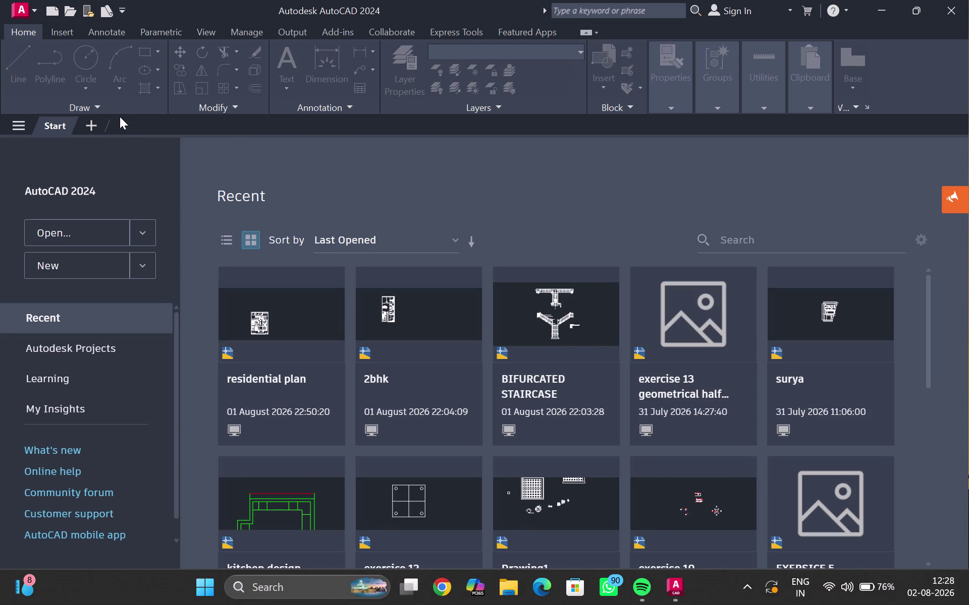
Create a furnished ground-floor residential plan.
Start a new blank drawing and bring the origin into view.
double_click(99, 125)
scroll(down, 3)
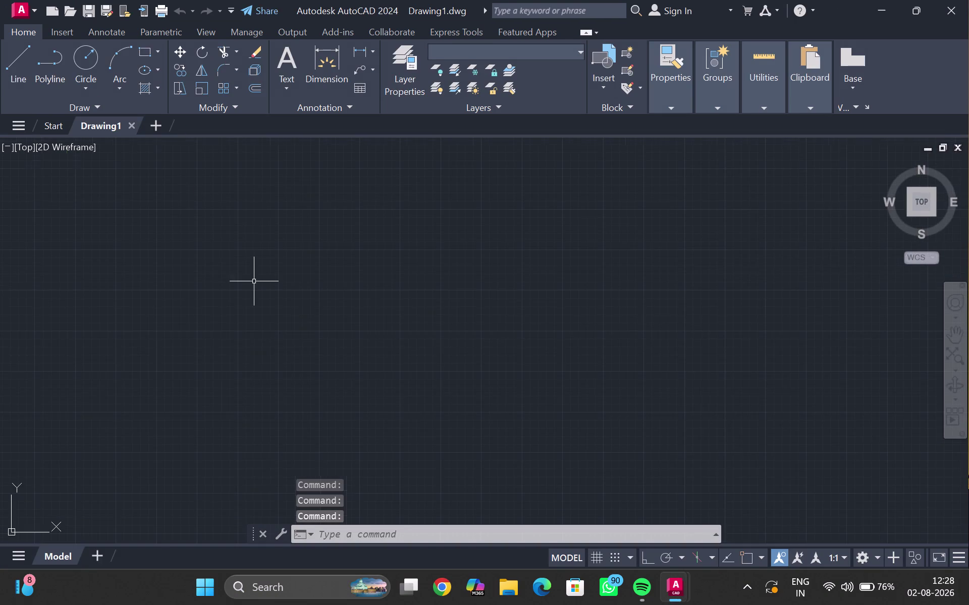
scroll(down, 3)
middle_drag(254, 283, 233, 330)
scroll(up, 3)
middle_click(250, 319)
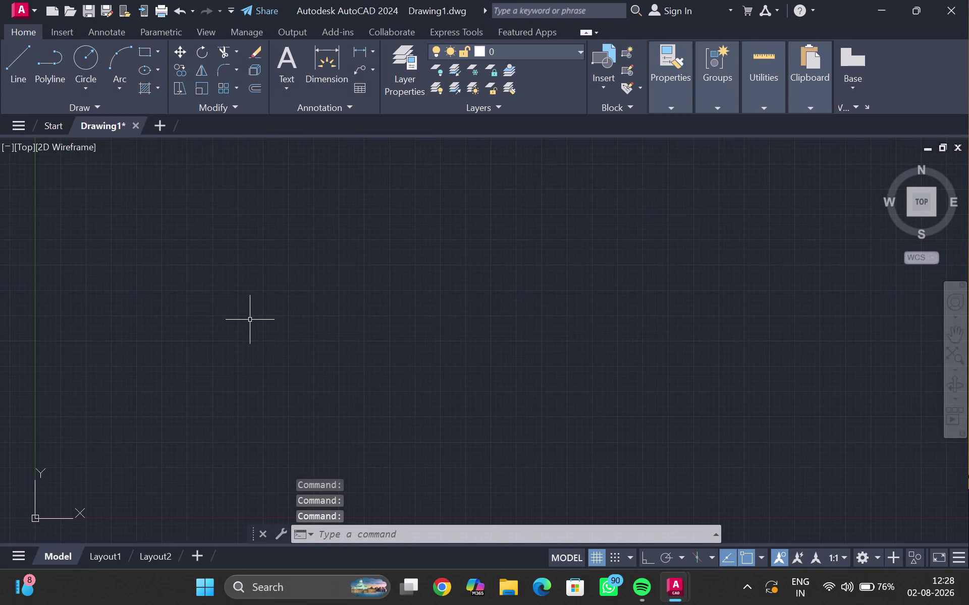
scroll(down, 3)
Set drawing units to Engineering, 0'-0.00" precision, with inches as insertion scale.
key(u)
key(n)
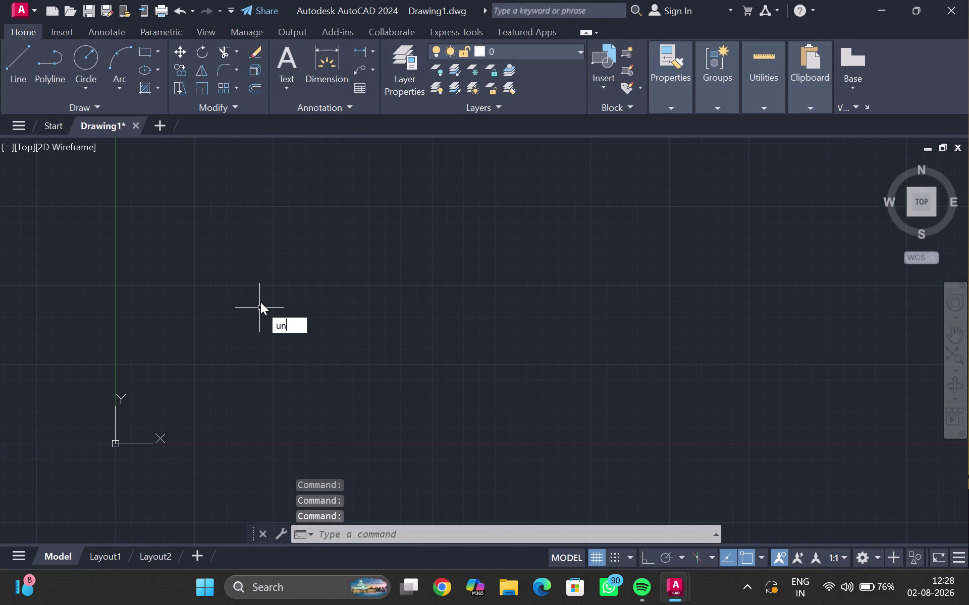
key(Return)
click(437, 180)
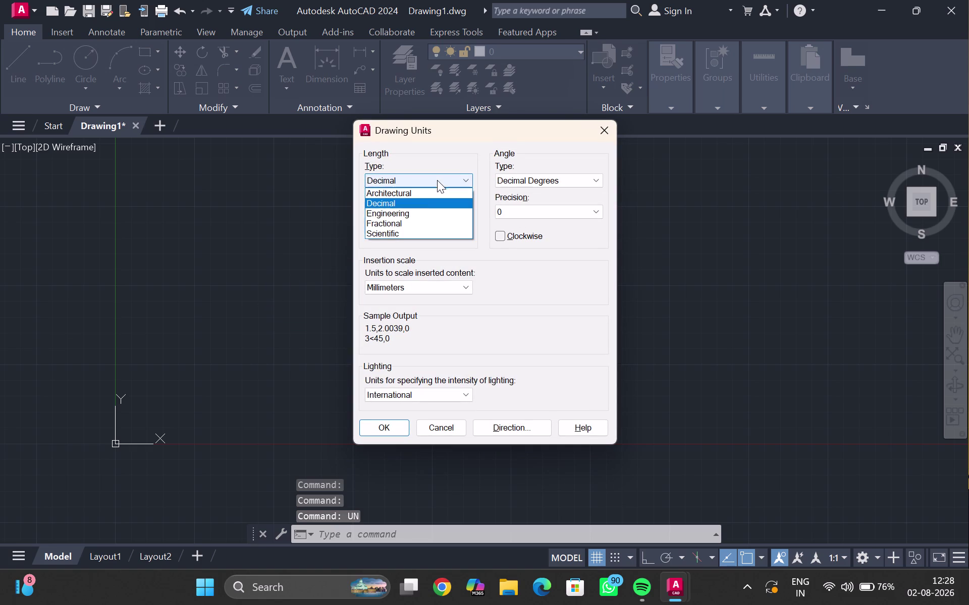
click(416, 214)
click(417, 213)
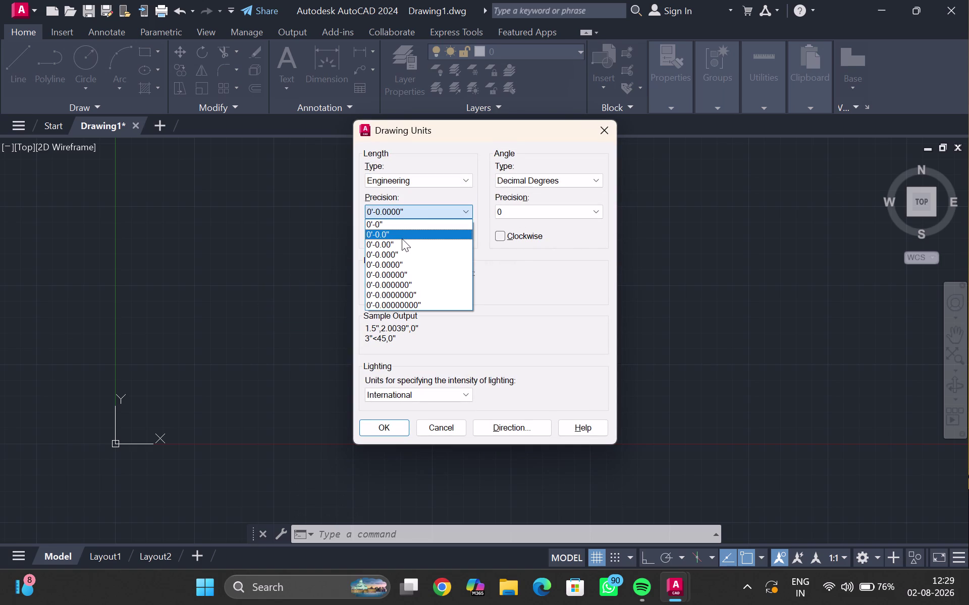
click(402, 240)
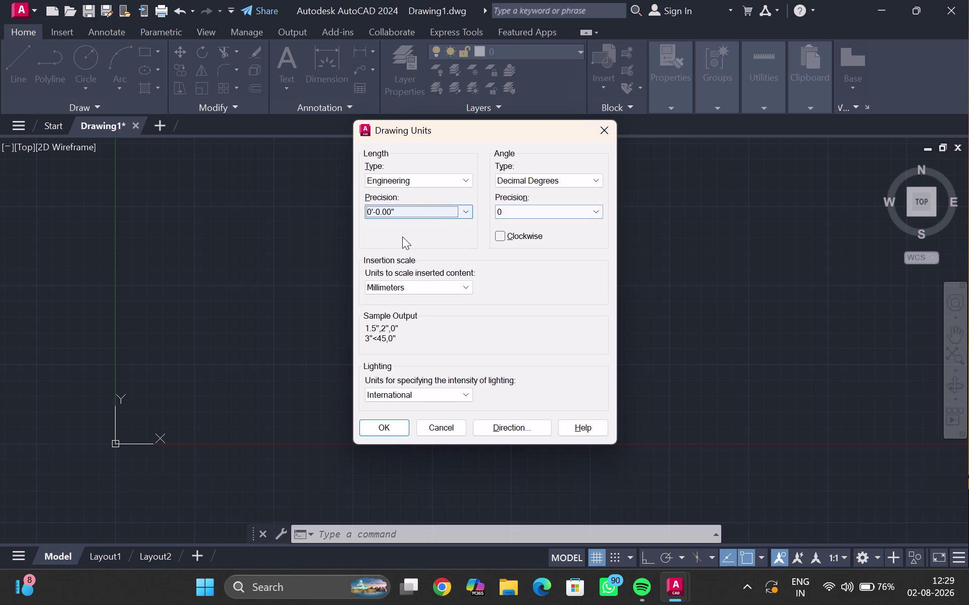
click(382, 292)
click(385, 310)
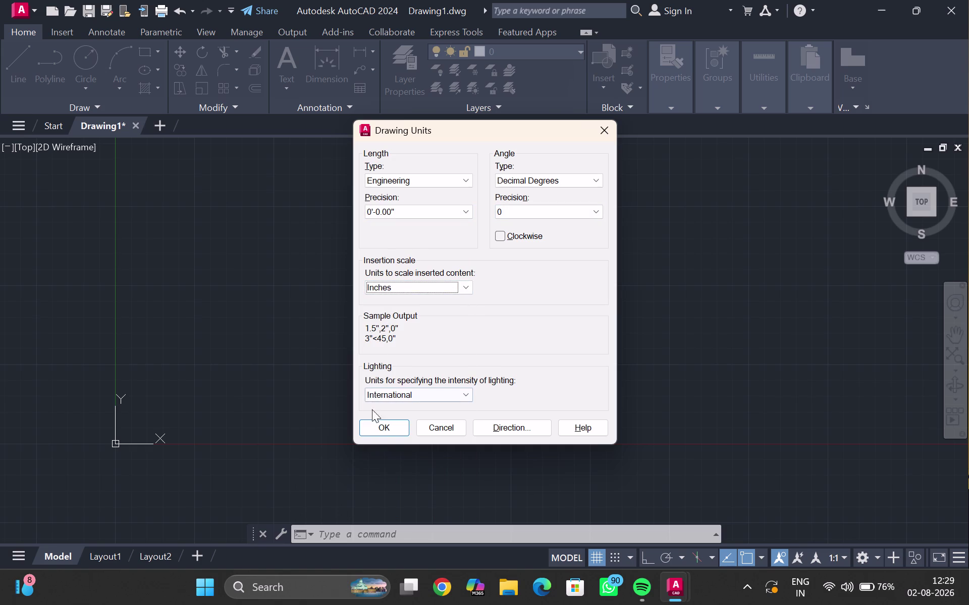
click(381, 429)
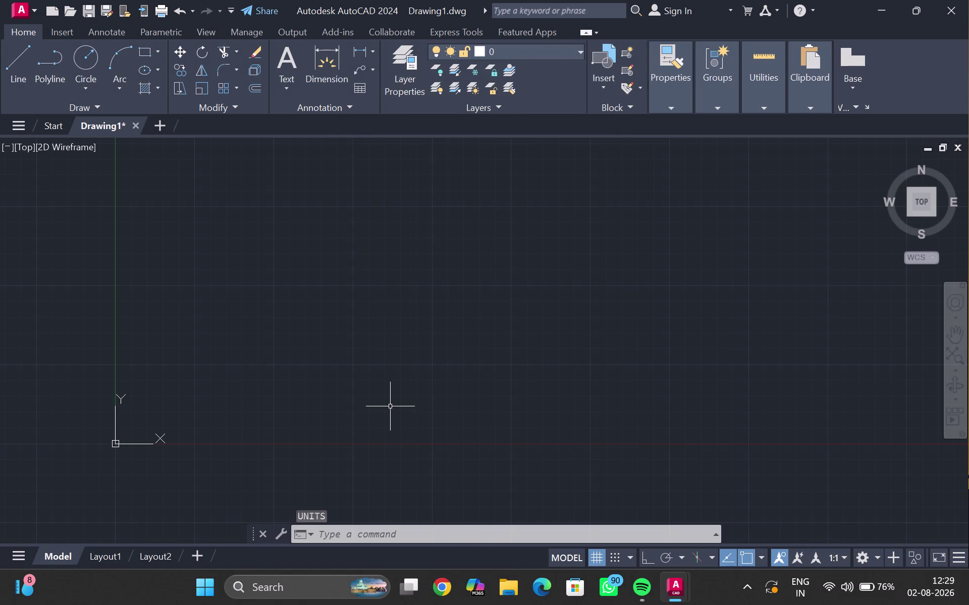
Edit the ISO-25 dimension style to use Engineering primary units.
key(d)
key(Return)
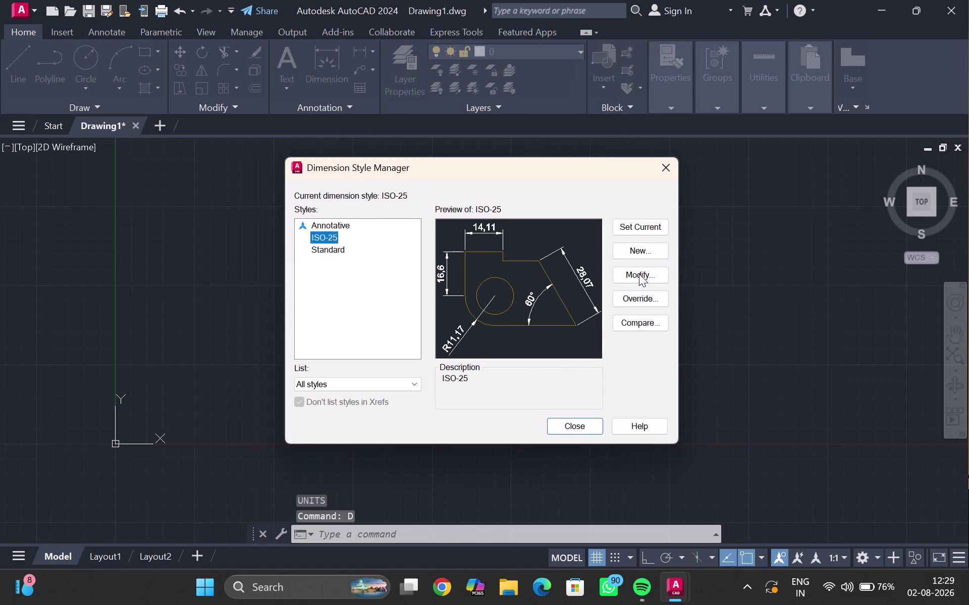
click(641, 276)
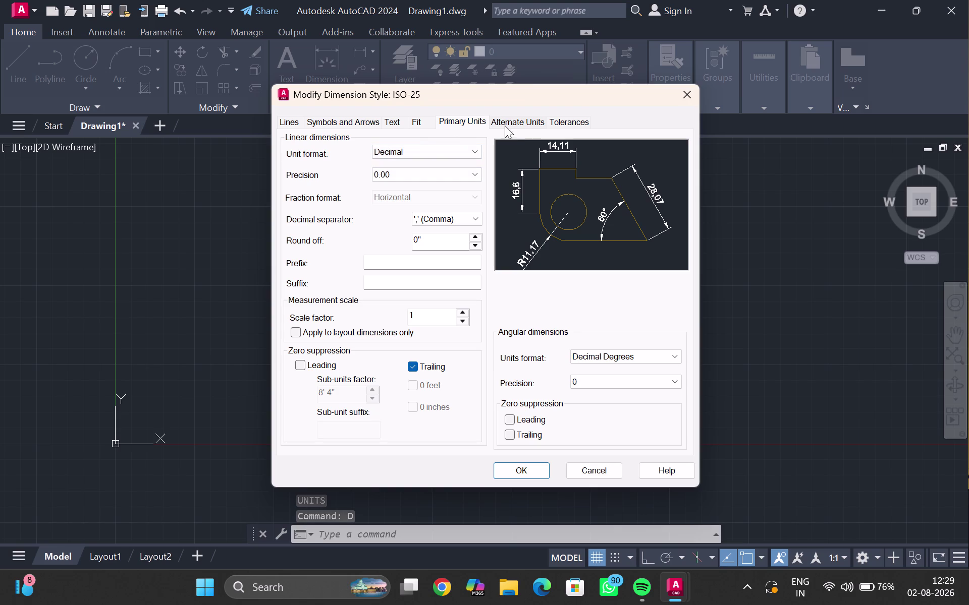
click(472, 119)
click(401, 153)
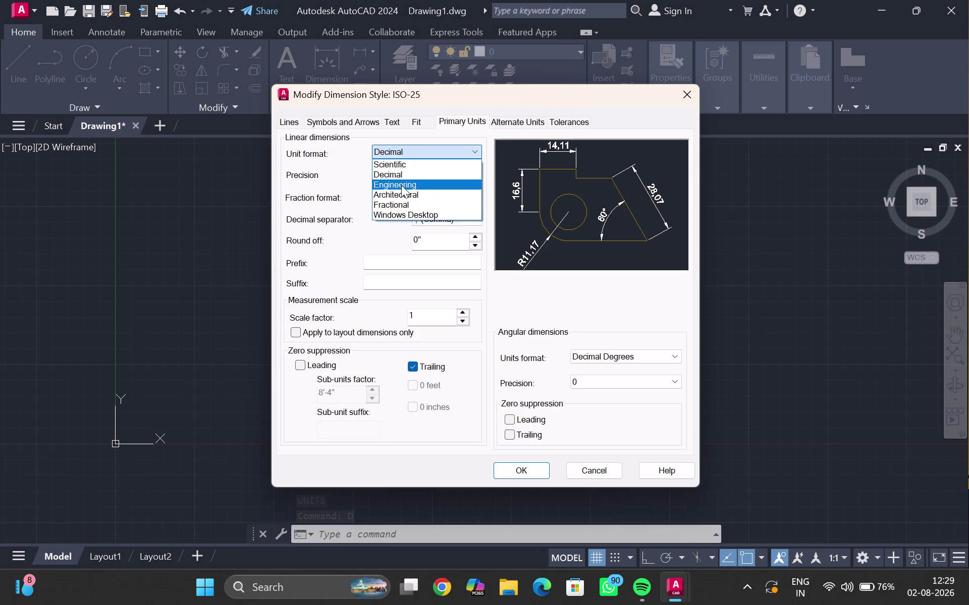
click(401, 185)
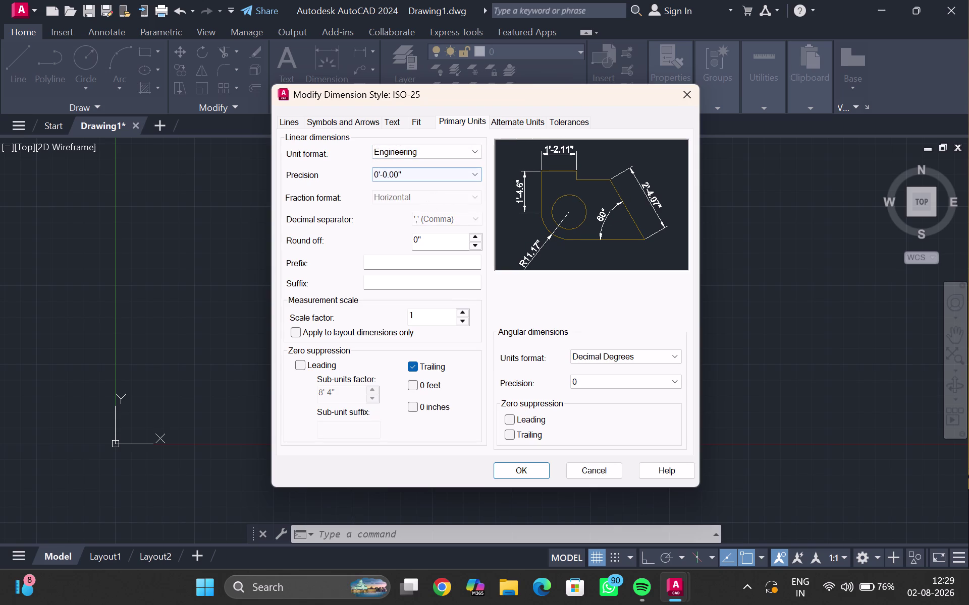
Set the ISO-25 dimension text height to 10".
click(389, 125)
drag(451, 233, 422, 228)
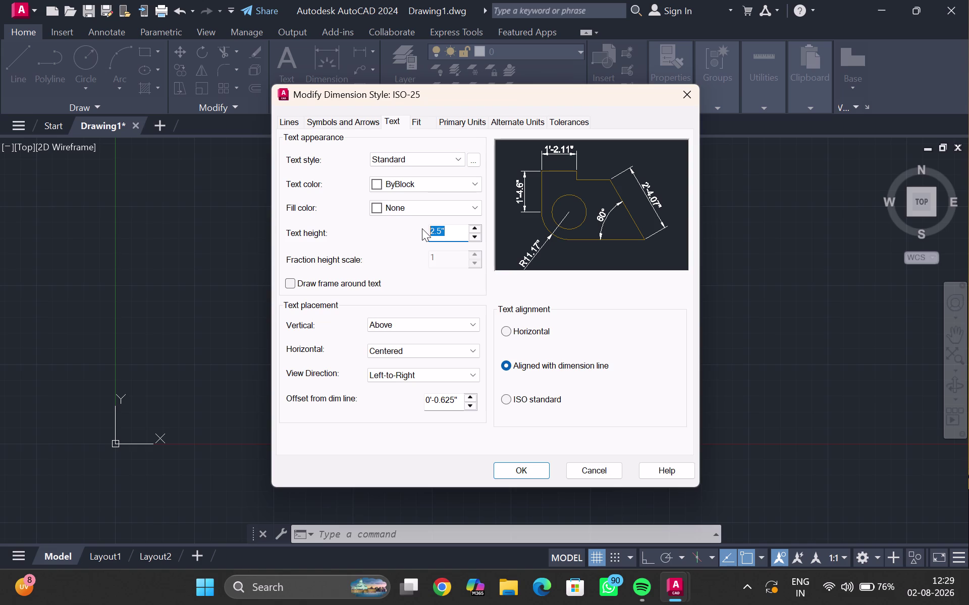
key(BackSpace)
text(10)
text(")
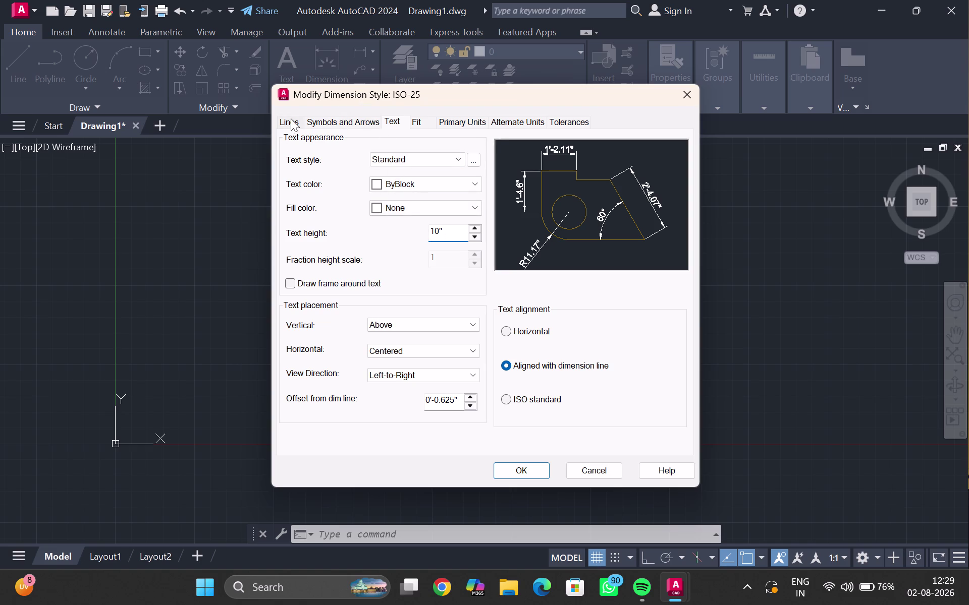
Set the arrow size to 7", then save the style and close the manager.
click(290, 119)
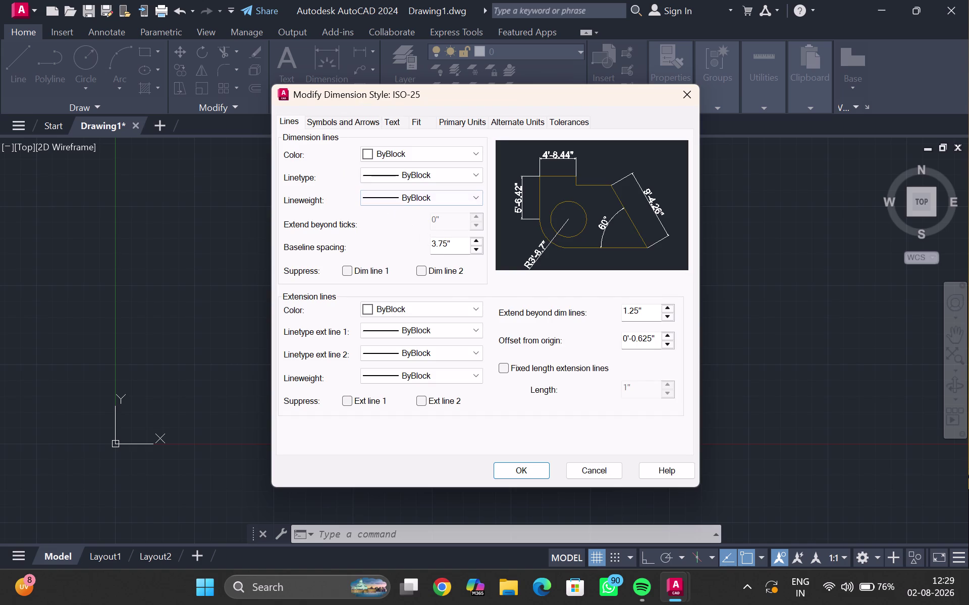
click(369, 118)
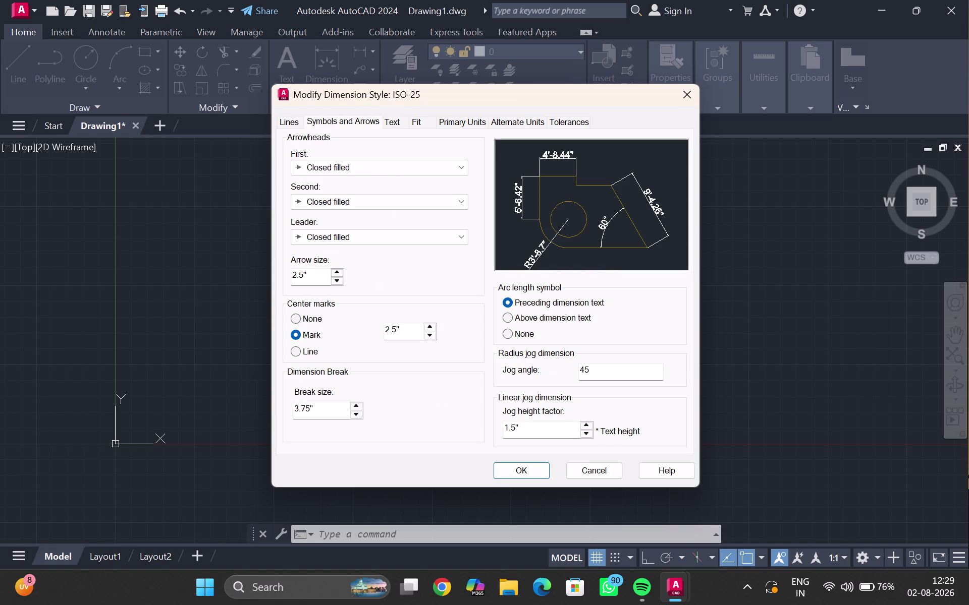
drag(310, 271, 230, 285)
key(BackSpace)
text(7")
key(Return)
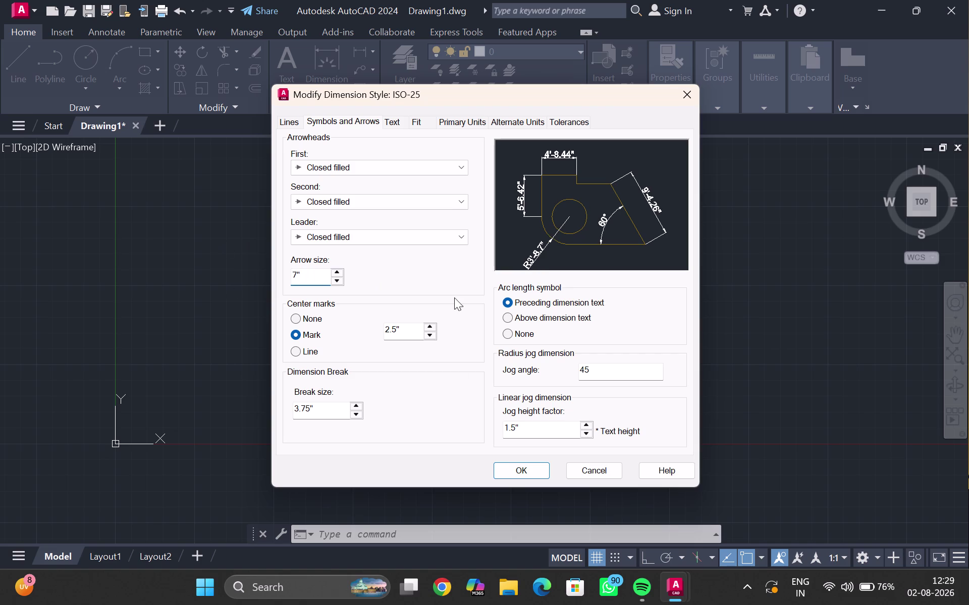
click(527, 471)
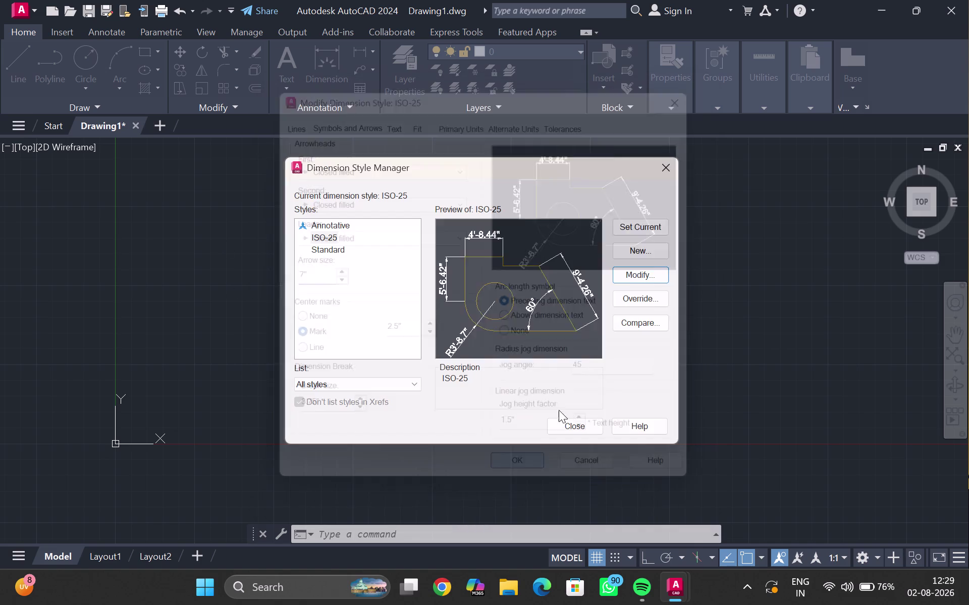
click(646, 224)
click(575, 426)
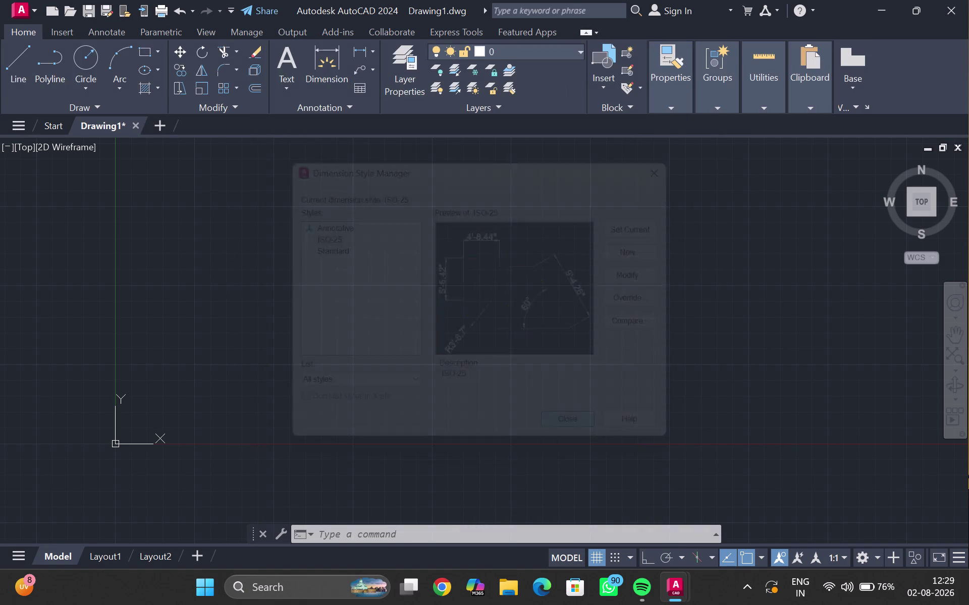
middle_drag(367, 300, 332, 330)
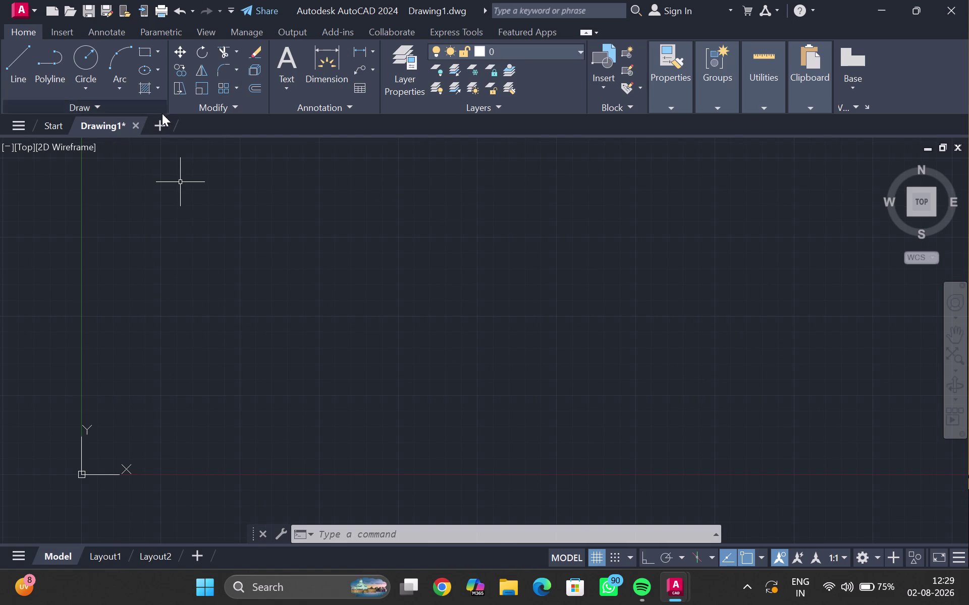
click(22, 10)
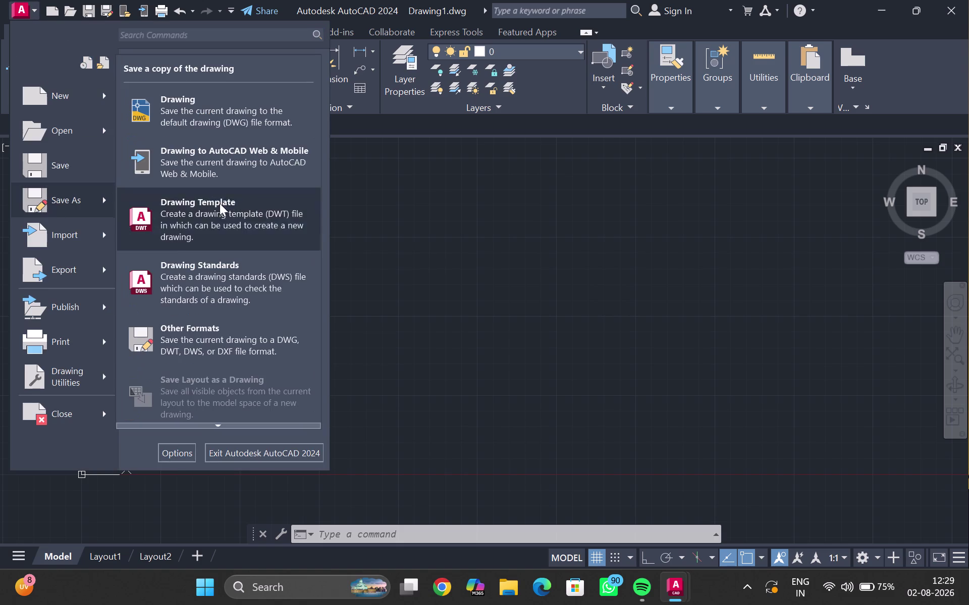
click(359, 215)
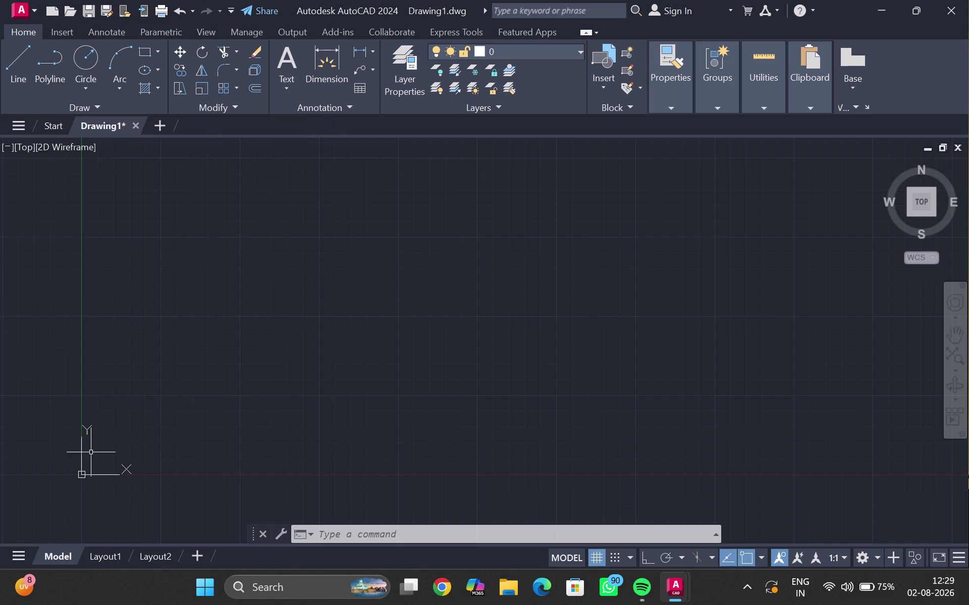
text(xl)
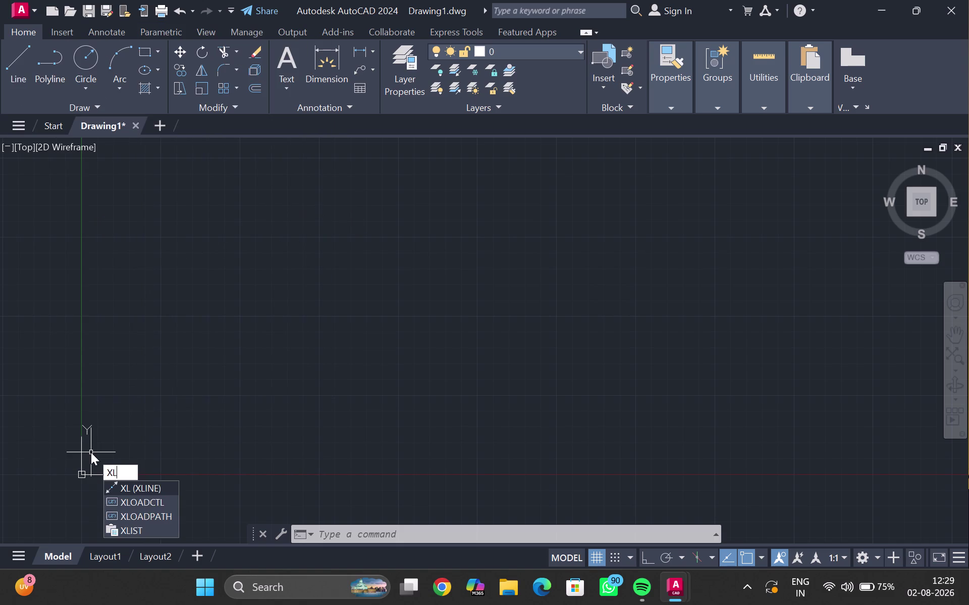
Draw a horizontal construction line through the origin (0,0).
key(Return)
click(479, 534)
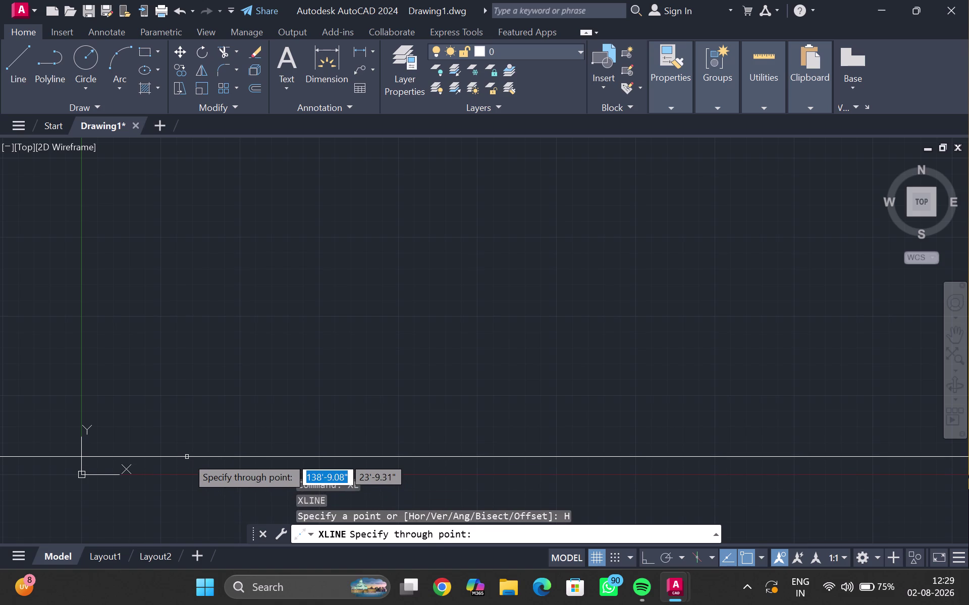
text(0,0)
key(Return)
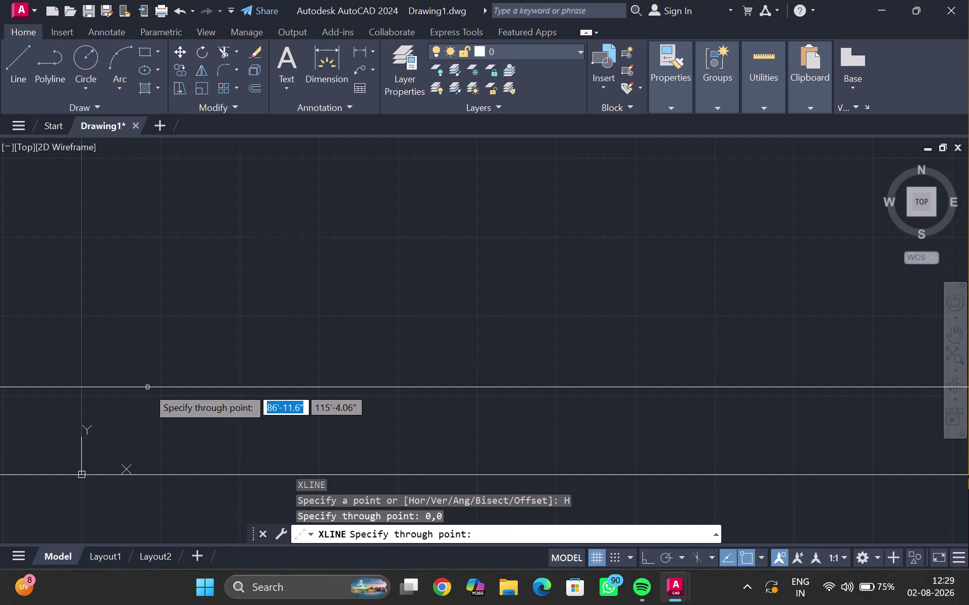
key(Escape)
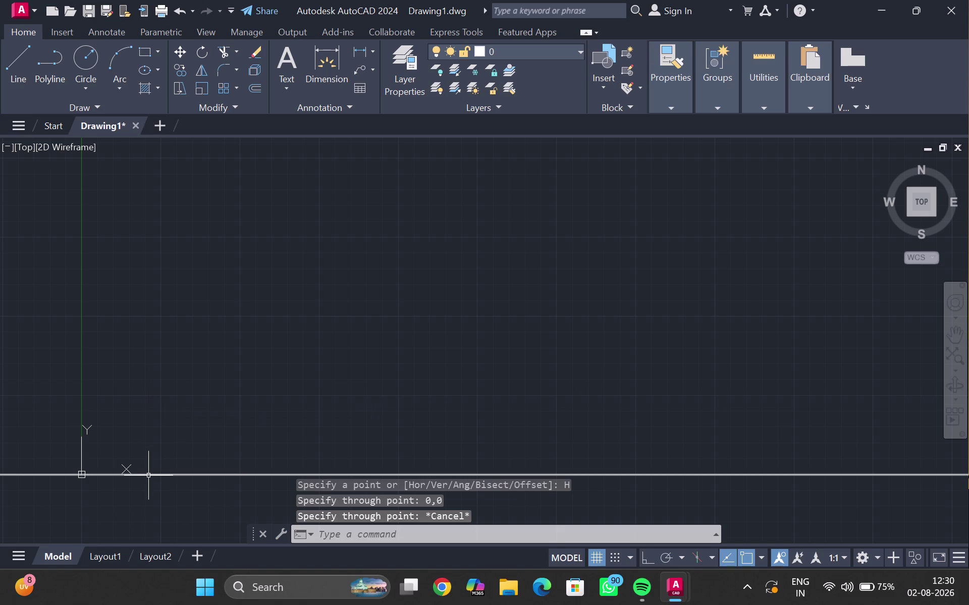
click(148, 476)
Offset the horizontal line 70' upward to create the parallel top line.
key(o)
key(Return)
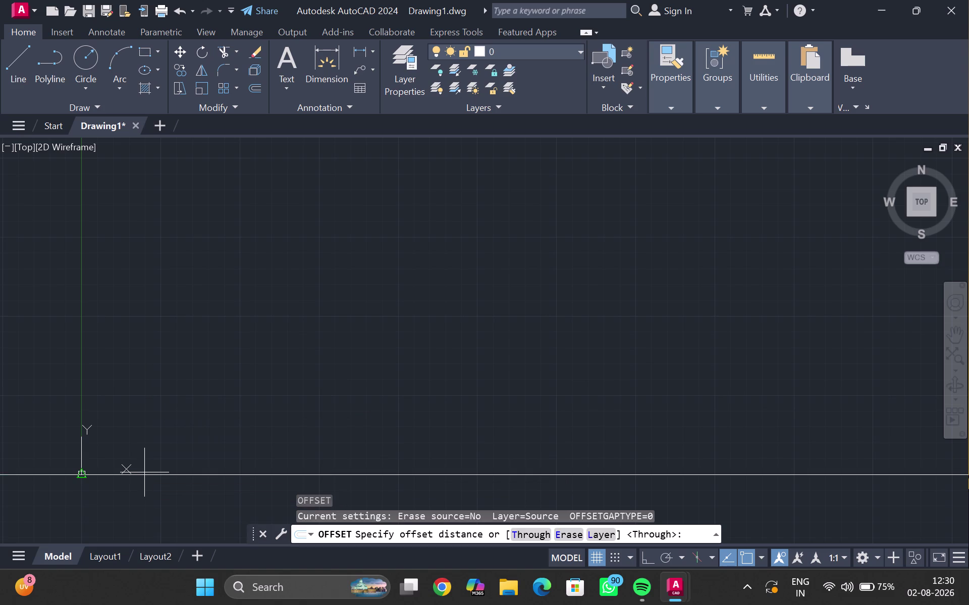
text(70)
key(apostrophe)
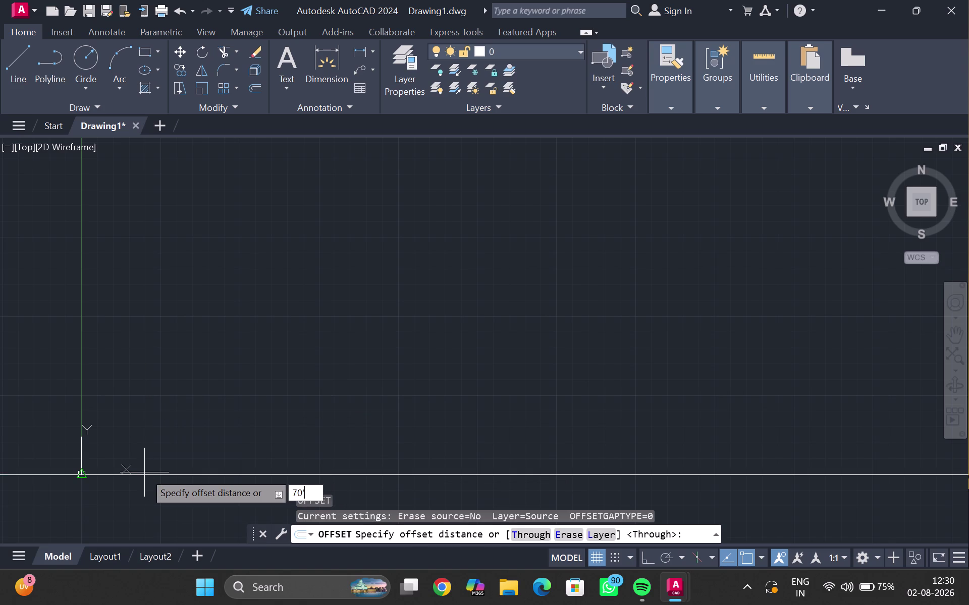
key(Return)
middle_drag(177, 450, 188, 414)
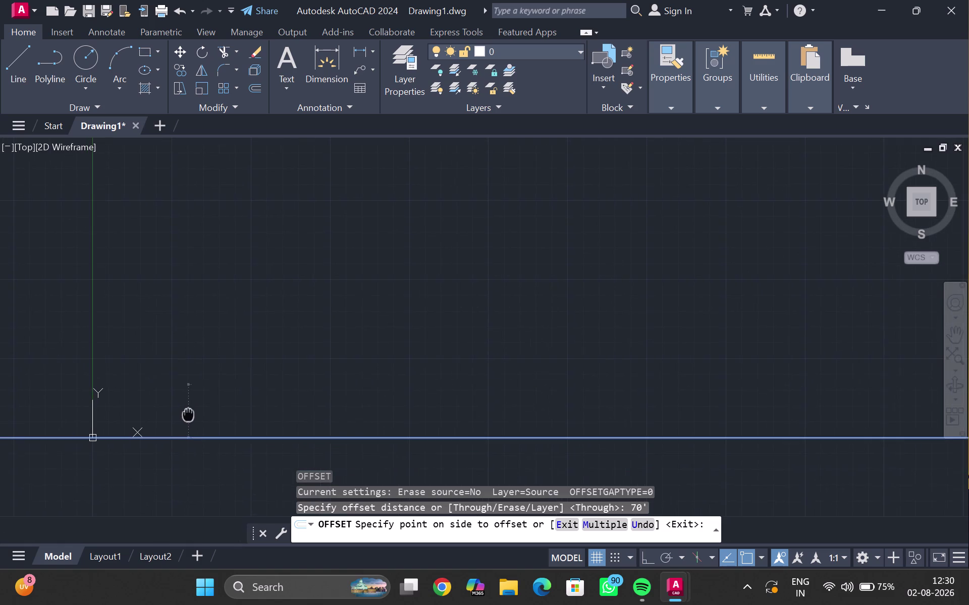
scroll(up, 3)
middle_drag(142, 412, 220, 339)
scroll(up, 3)
middle_click(200, 352)
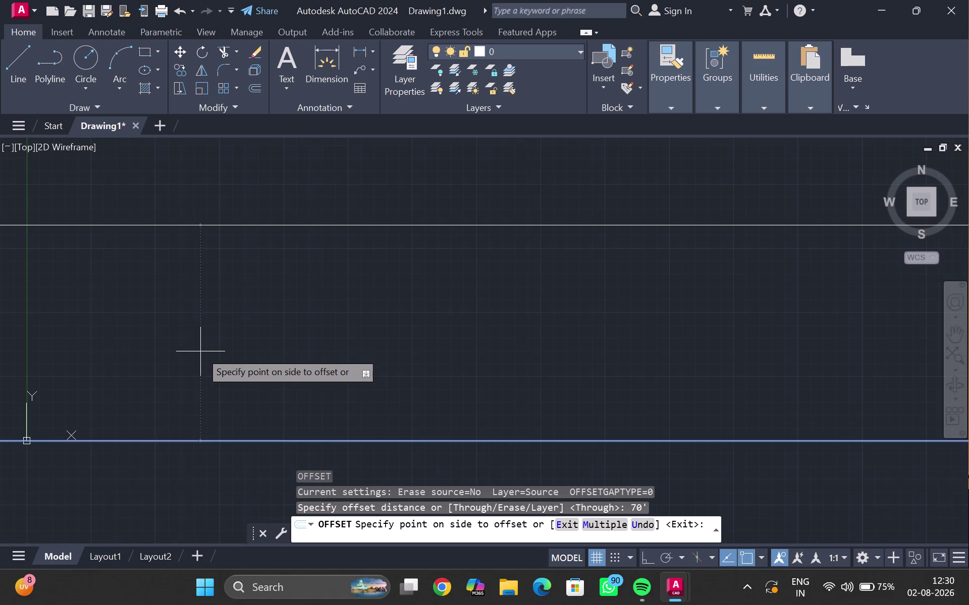
click(221, 331)
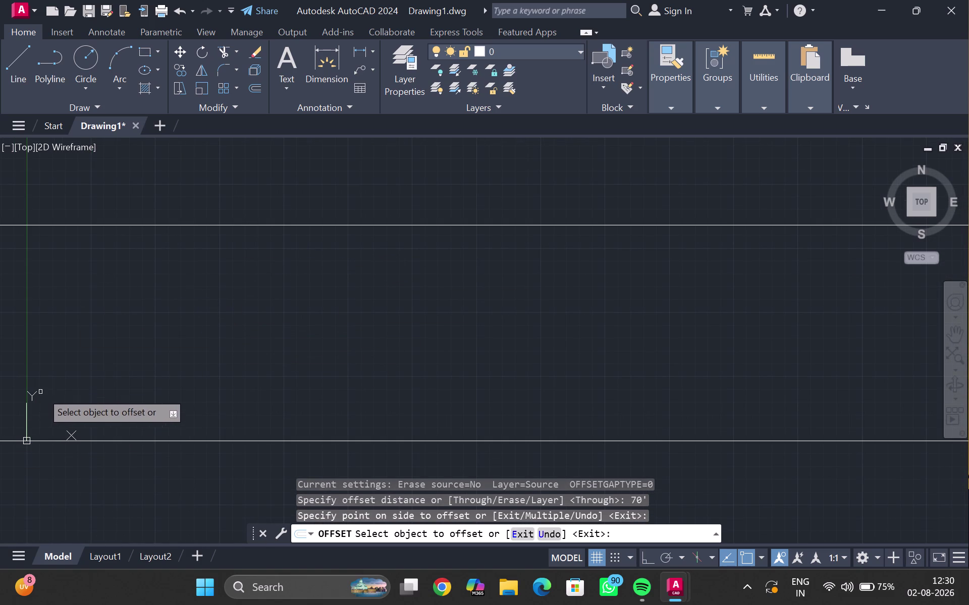
key(Escape)
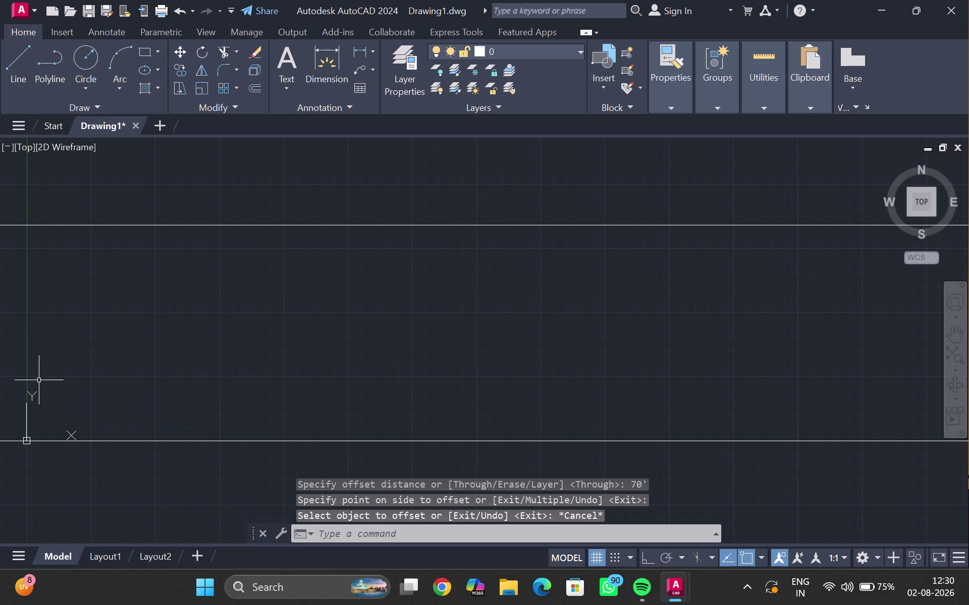
Draw a vertical construction line (XL) through point 0,0.
text(xl)
key(Return)
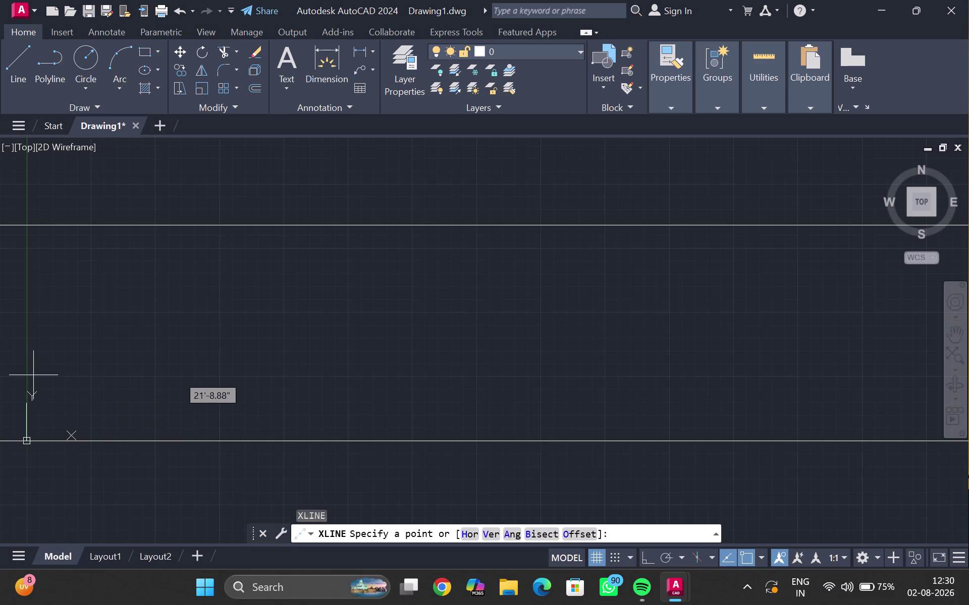
click(498, 537)
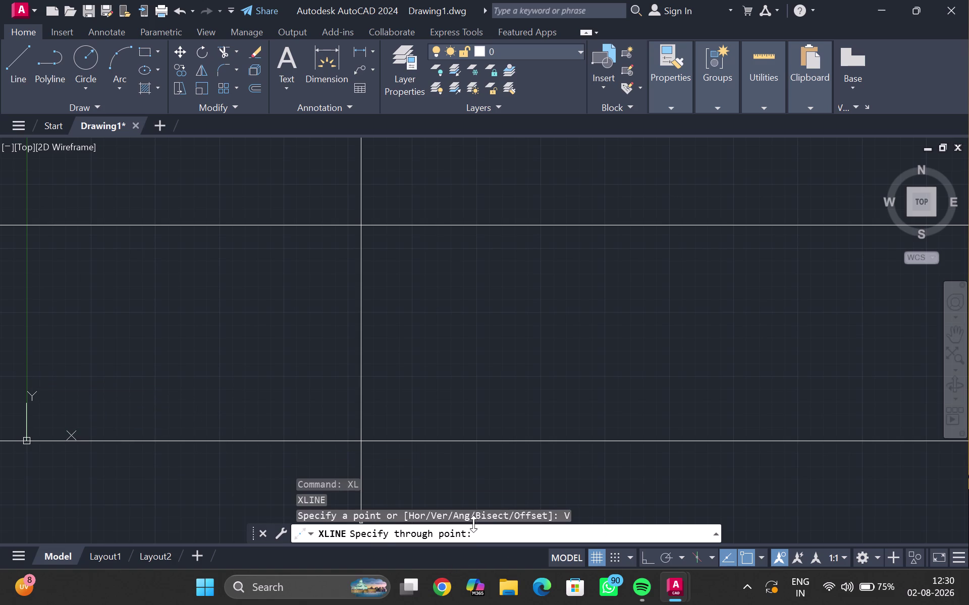
key(0)
text(,0)
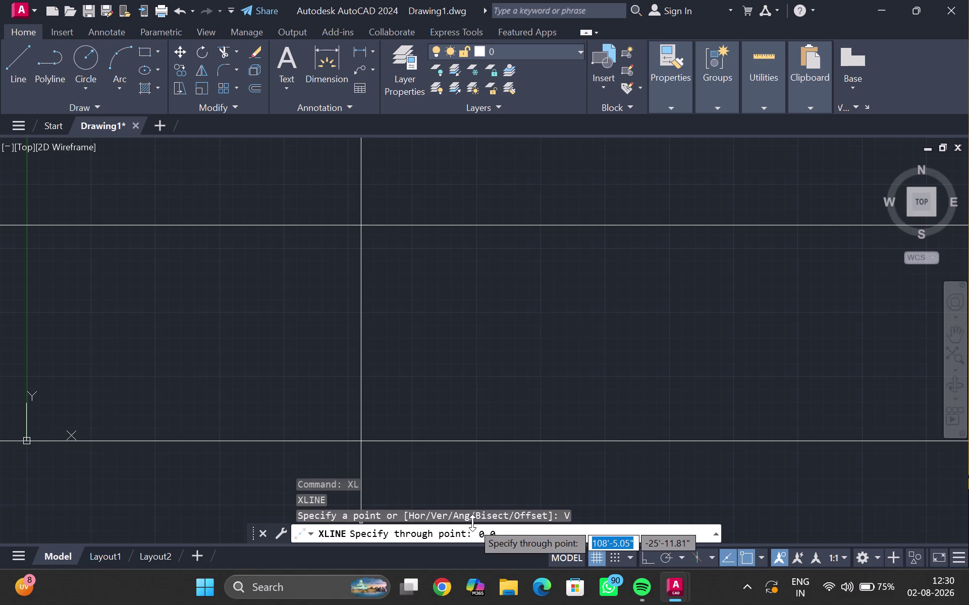
key(BackSpace)
key(BackSpace)
key(BackSpace)
key(o)
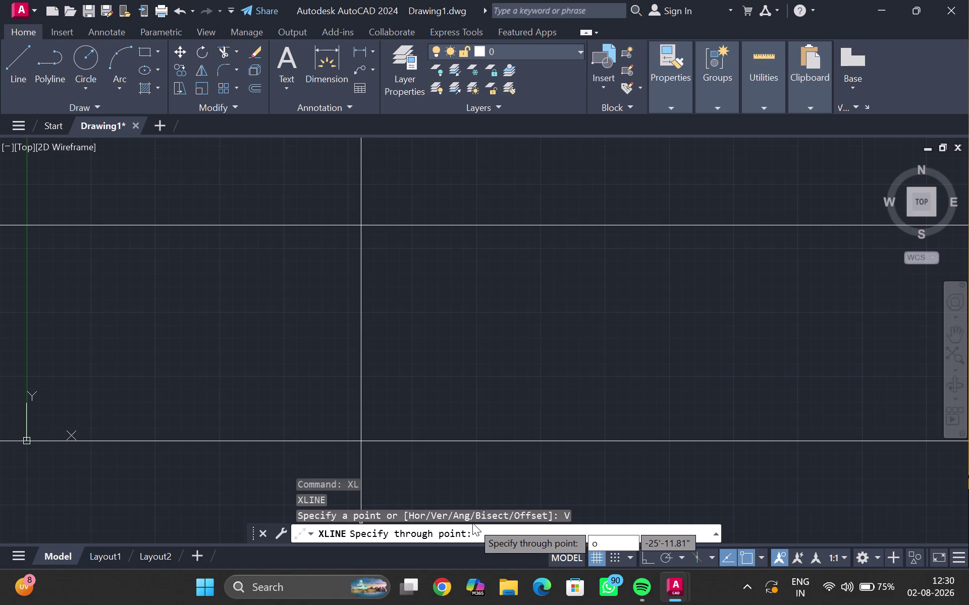
key(comma)
key(BackSpace)
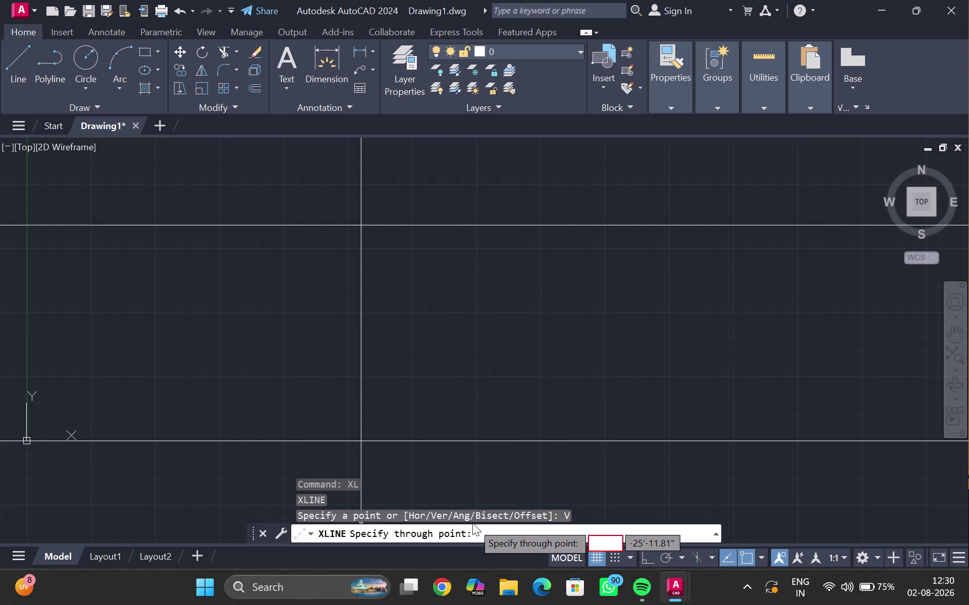
key(0)
text(,0)
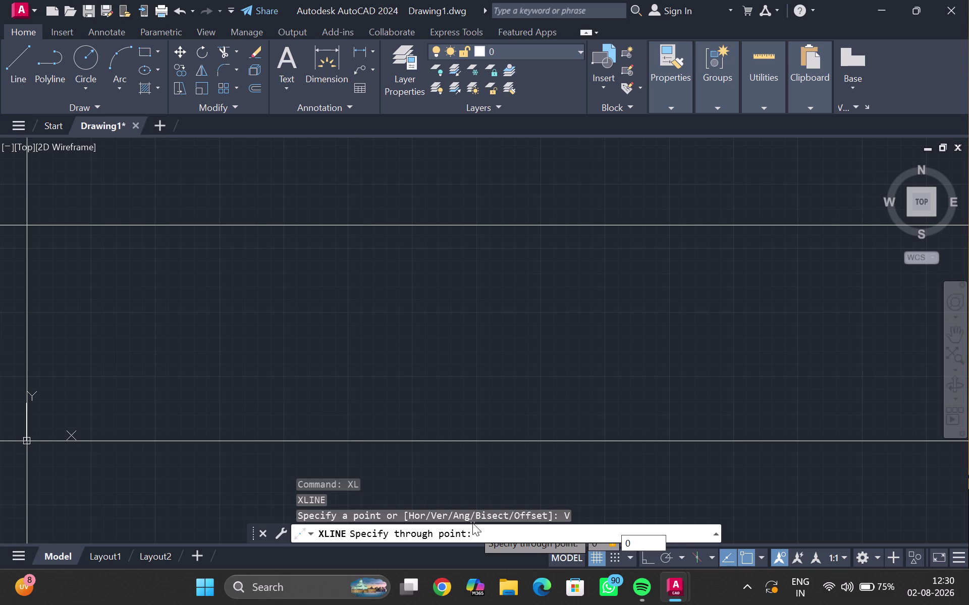
key(Return)
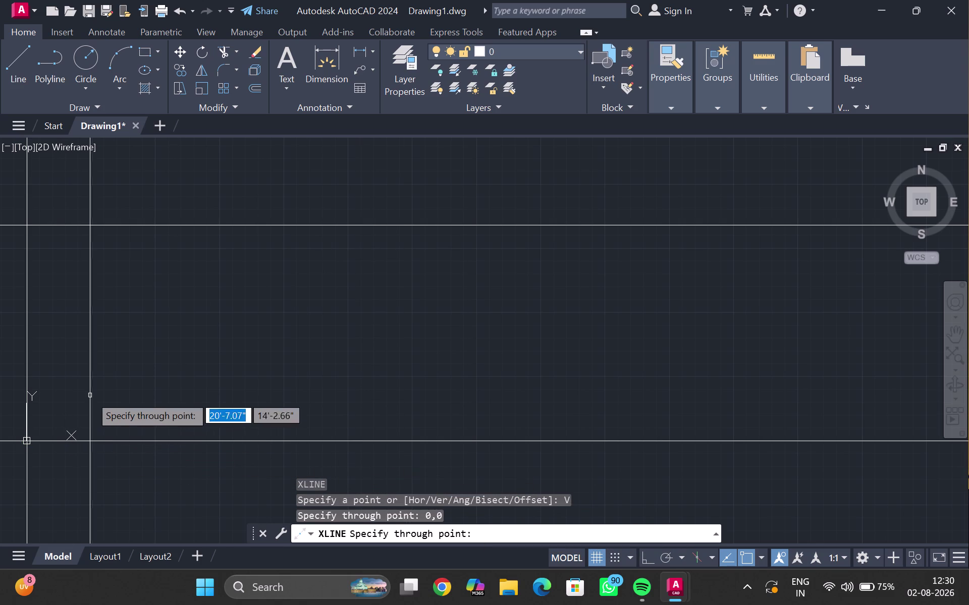
key(Escape)
Pick the new vertical construction line and start a selection window.
click(26, 360)
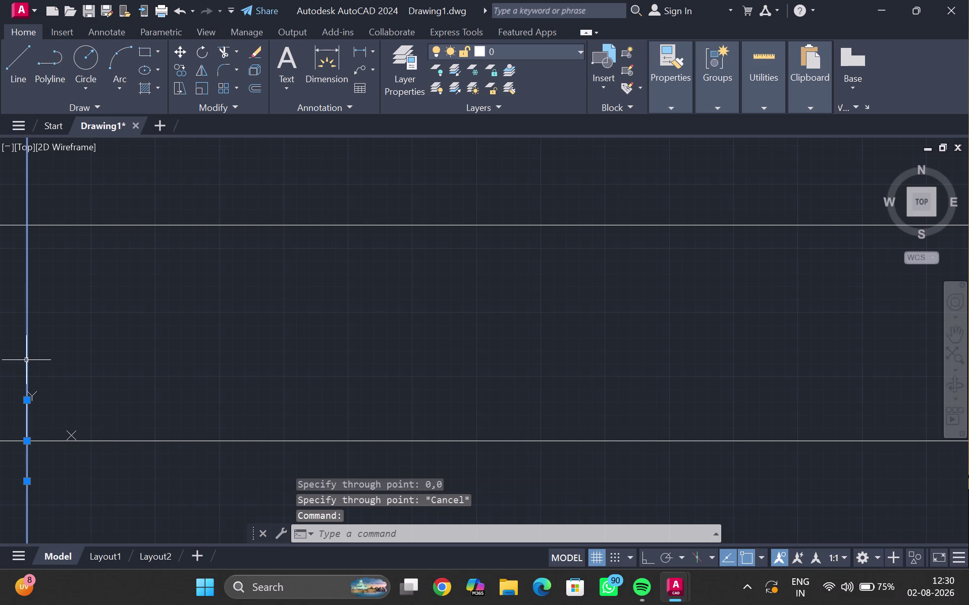
key(0)
key(Return)
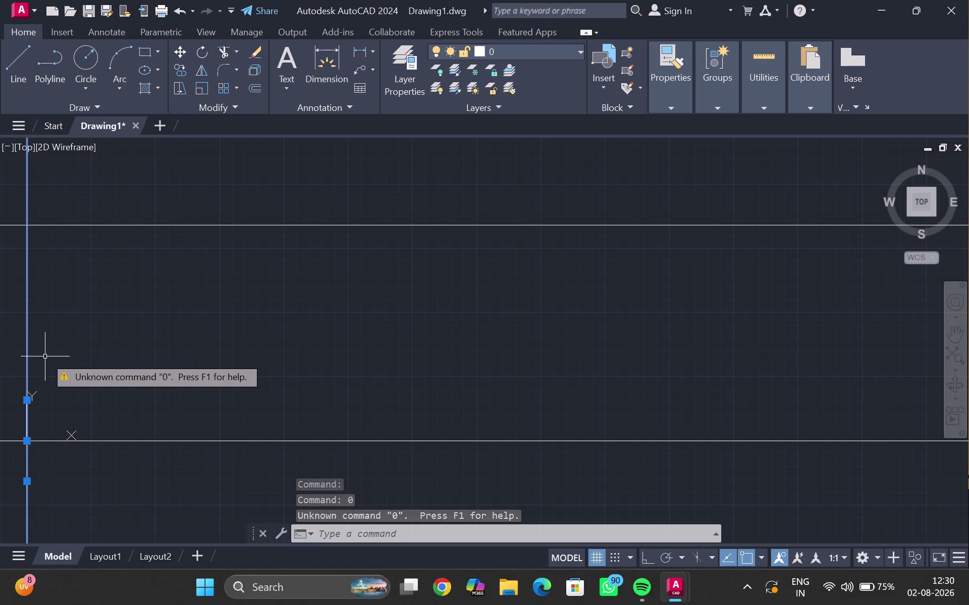
click(45, 357)
click(51, 333)
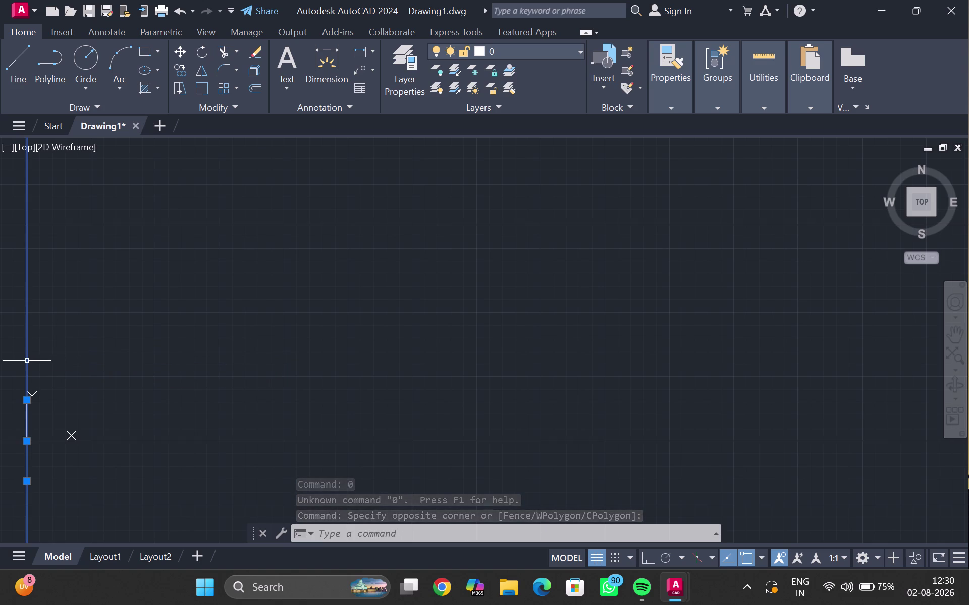
Offset the origin vertical line 40' to the right.
key(o)
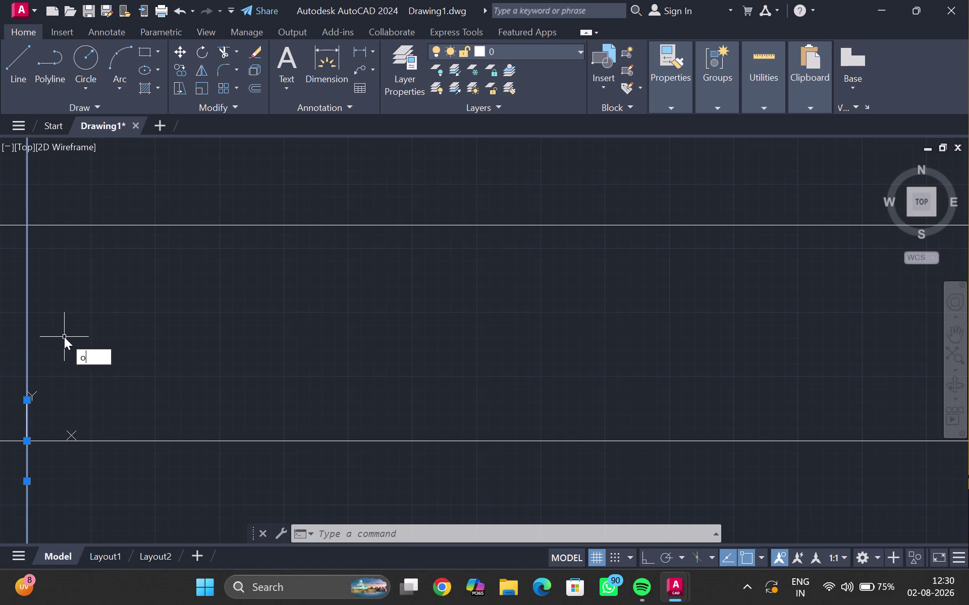
key(Return)
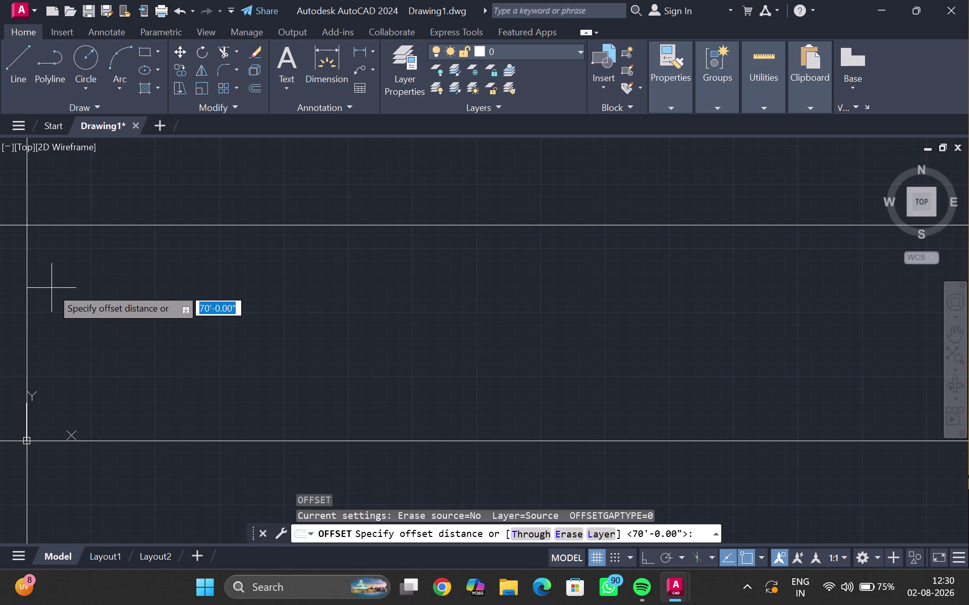
text(40)
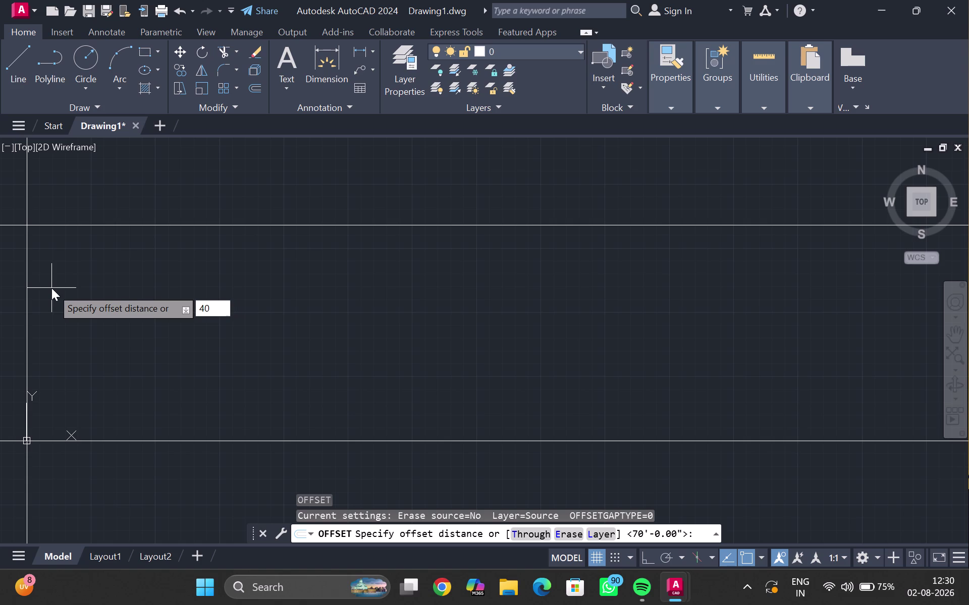
key(apostrophe)
key(Return)
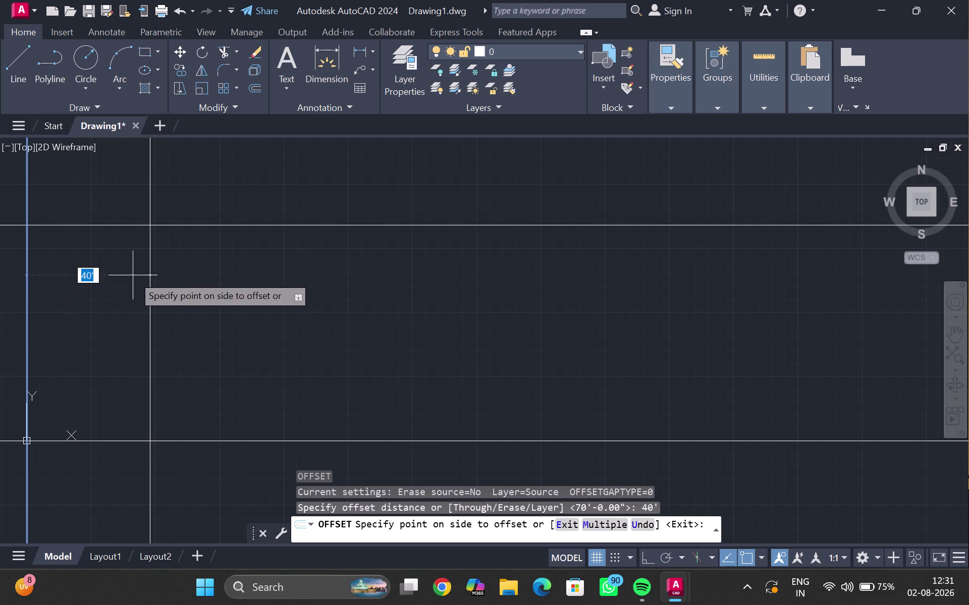
click(182, 267)
key(Escape)
scroll(up, 3)
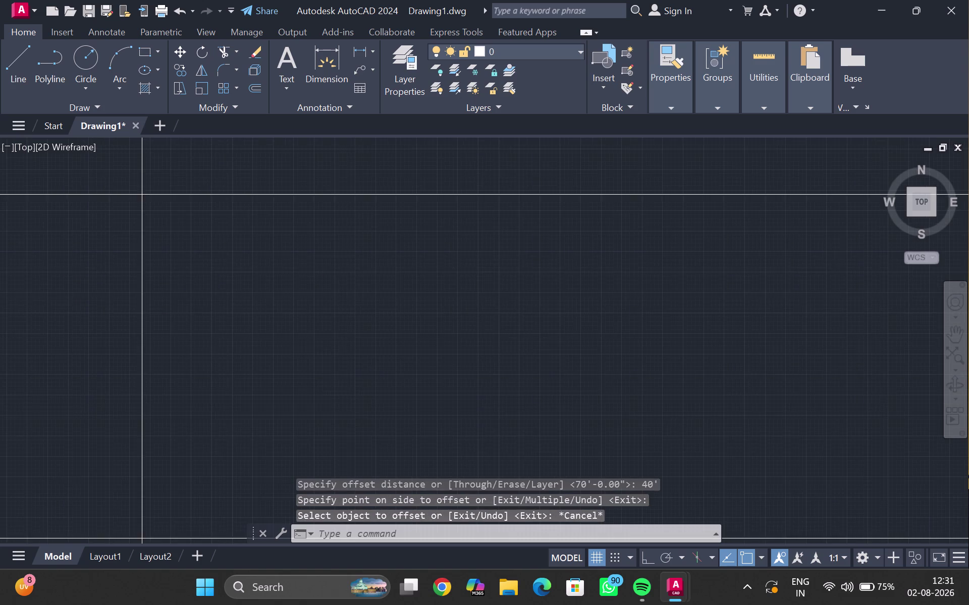
scroll(down, 3)
Trim the overhanging construction line ends with fence drags, leaving the 40' x 70' rectangle.
middle_drag(163, 277, 238, 265)
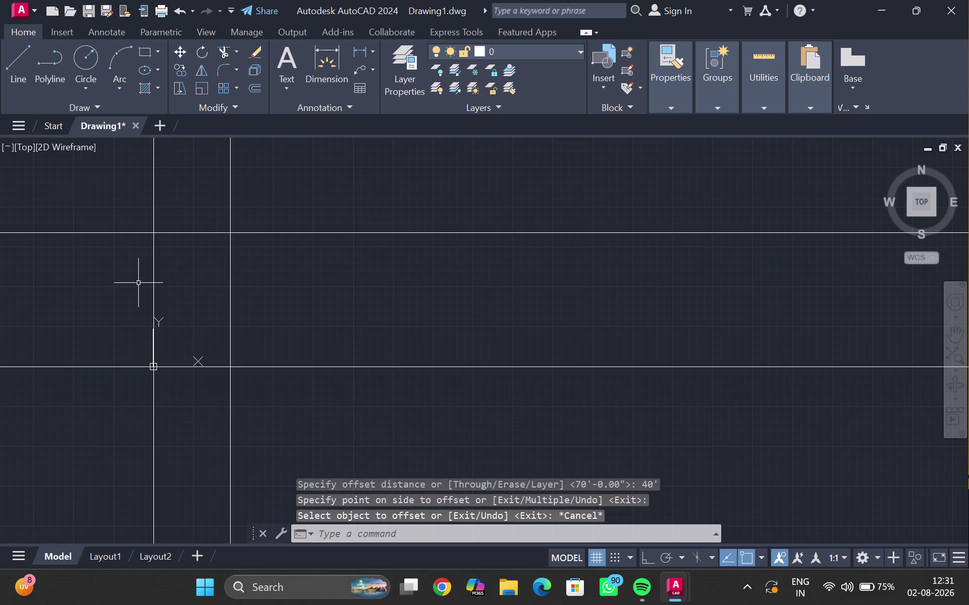
text(tr\)
key(BackSpace)
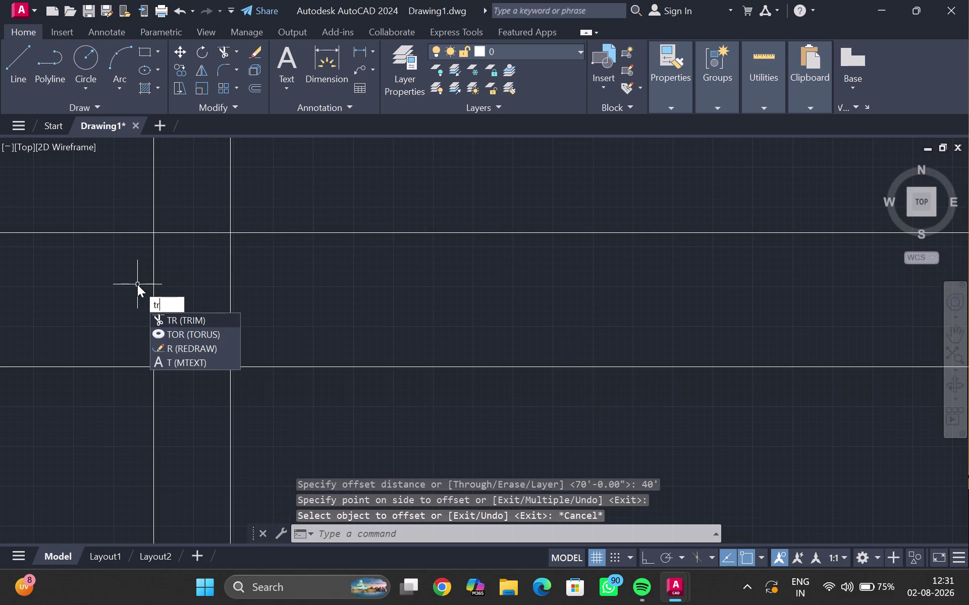
key(Return)
drag(127, 250, 240, 451)
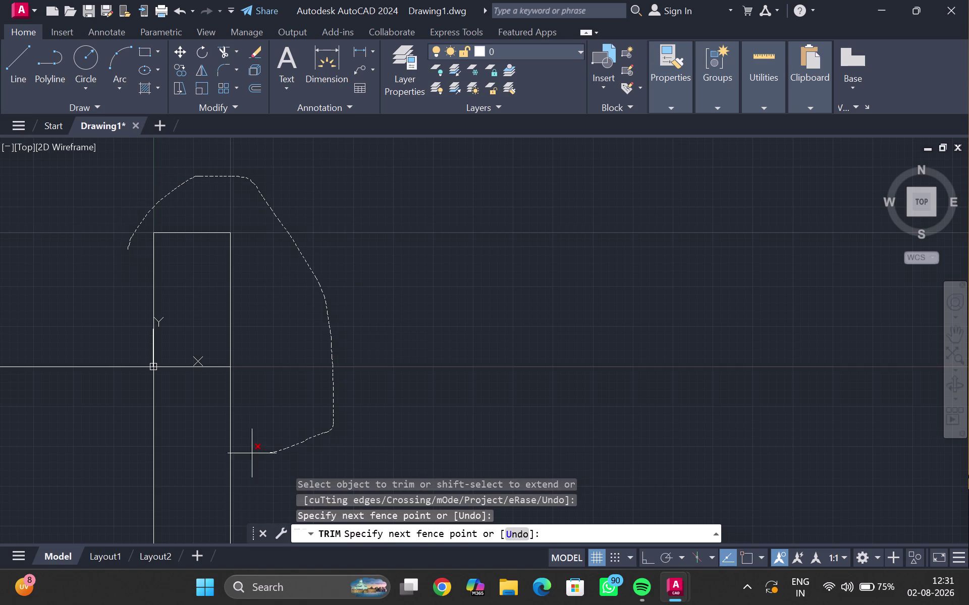
drag(240, 451, 102, 353)
scroll(up, 3)
middle_click(193, 330)
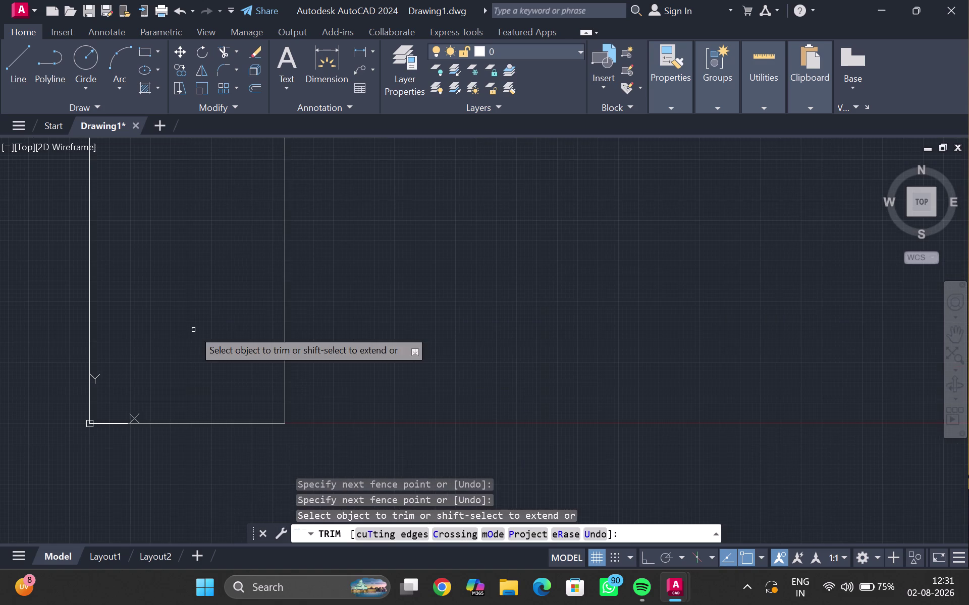
middle_drag(193, 330, 187, 357)
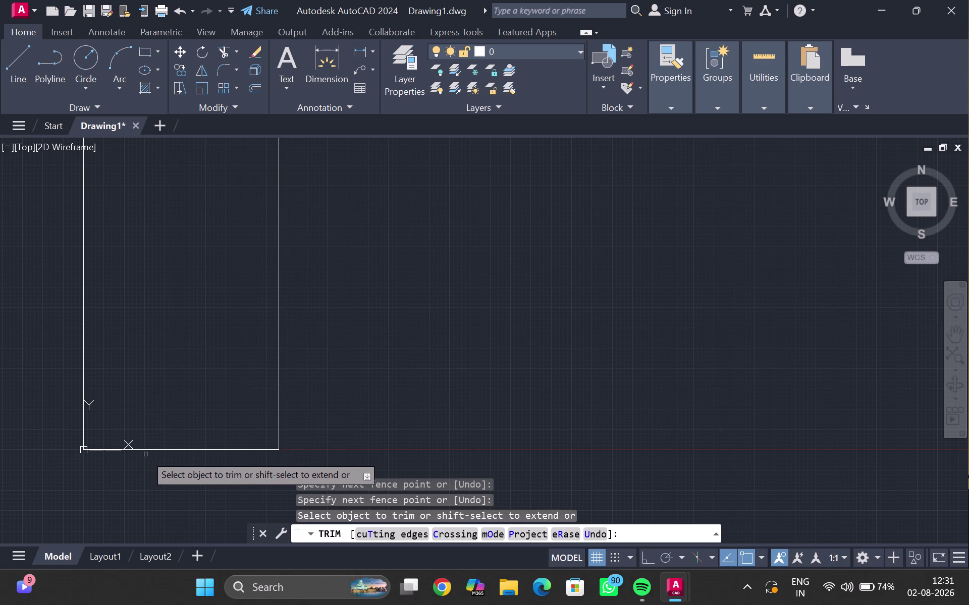
scroll(down, 3)
scroll(up, 3)
scroll(up, 3)
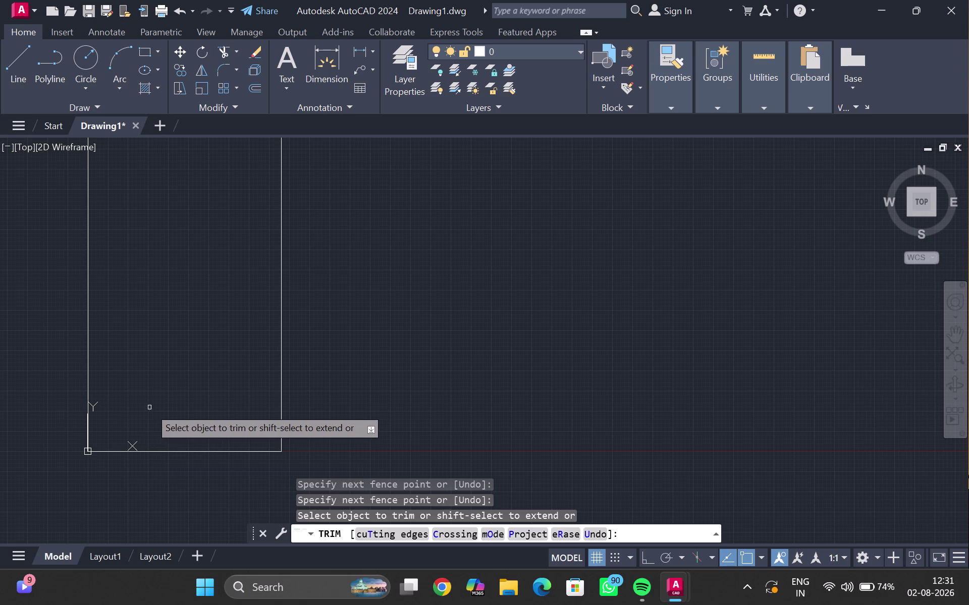
key(Escape)
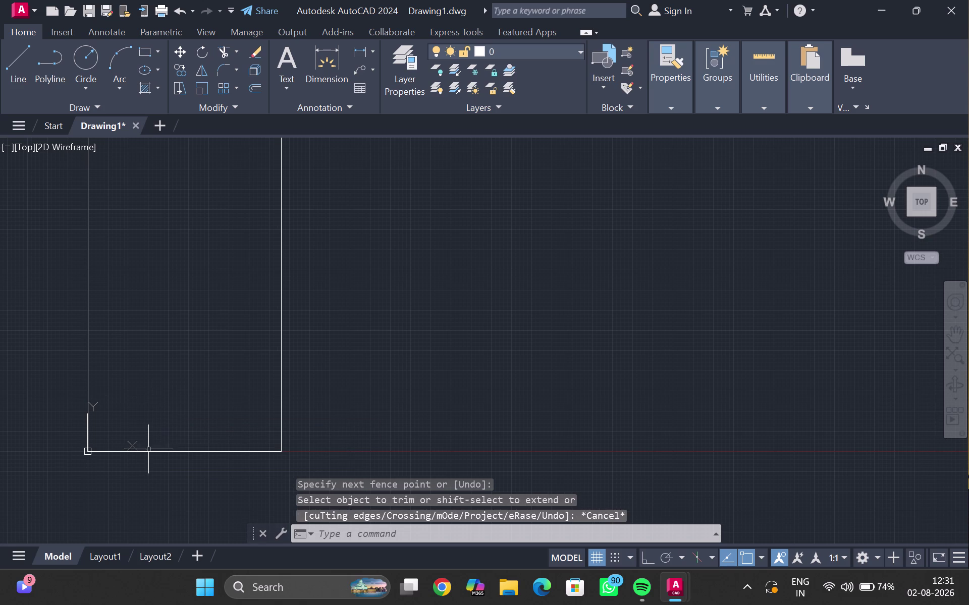
Start a new Offset command (O).
click(149, 450)
key(o)
key(Return)
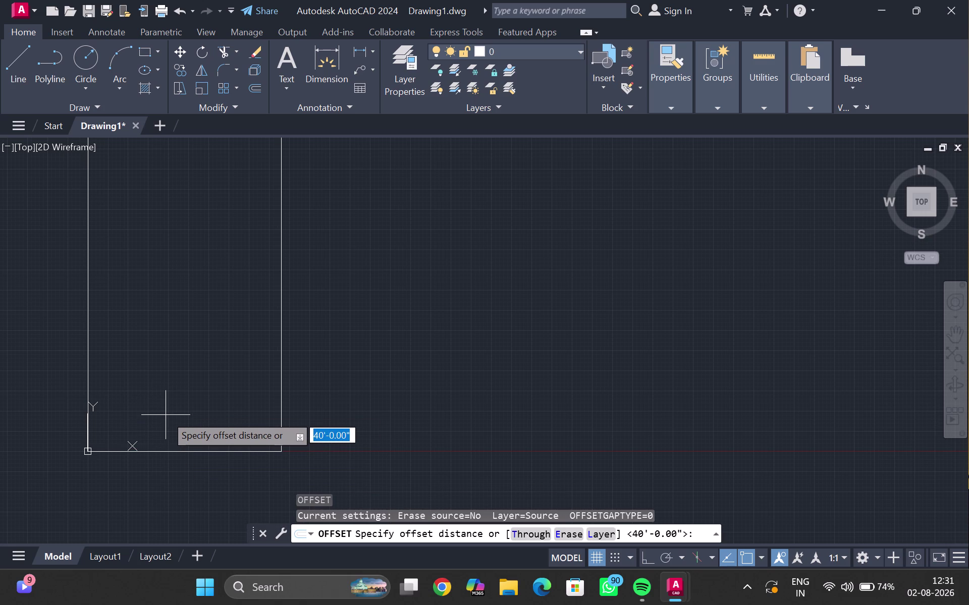
key(Escape)
scroll(down, 3)
middle_drag(180, 341, 176, 348)
drag(137, 188, 128, 464)
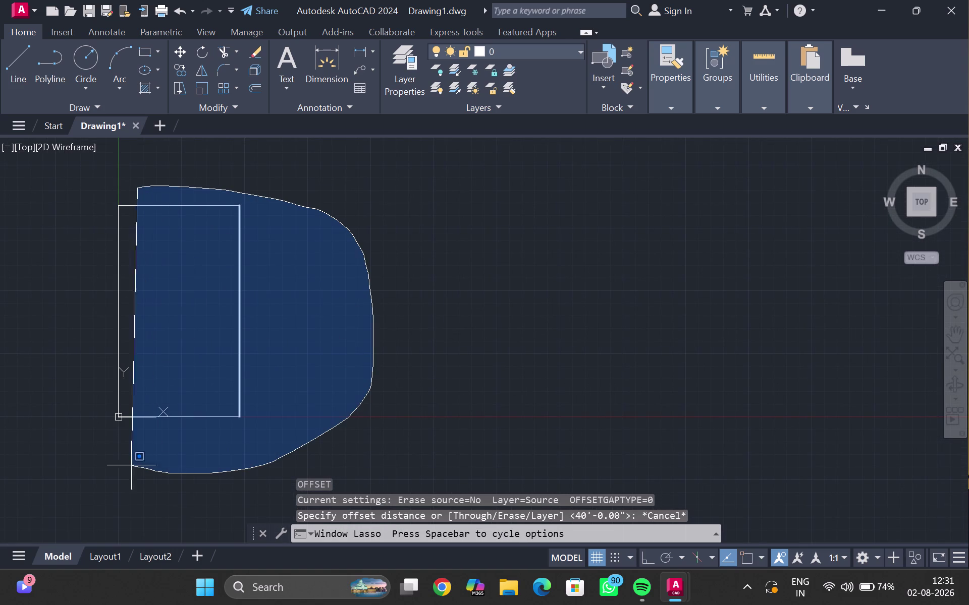
drag(128, 464, 105, 183)
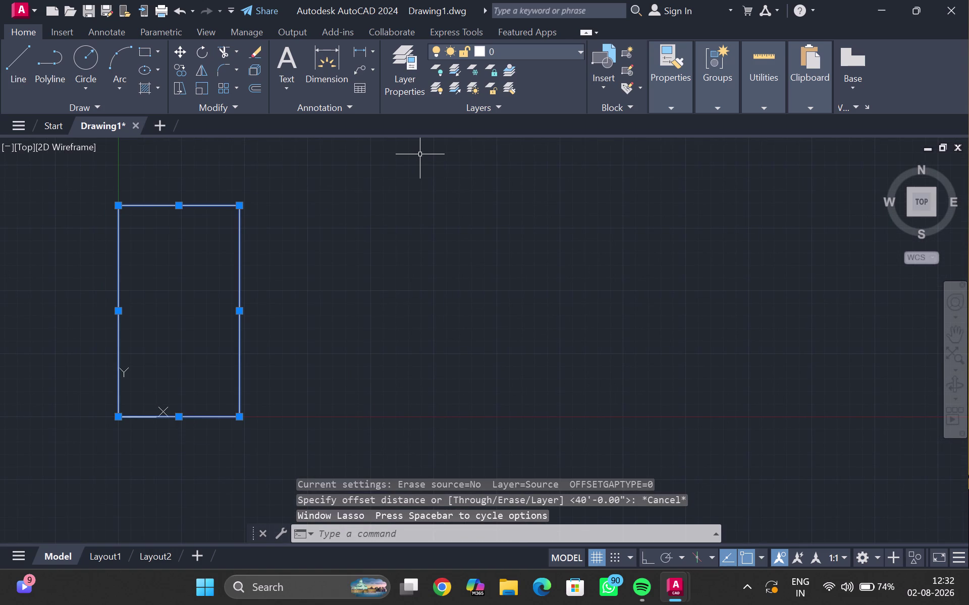
key(Escape)
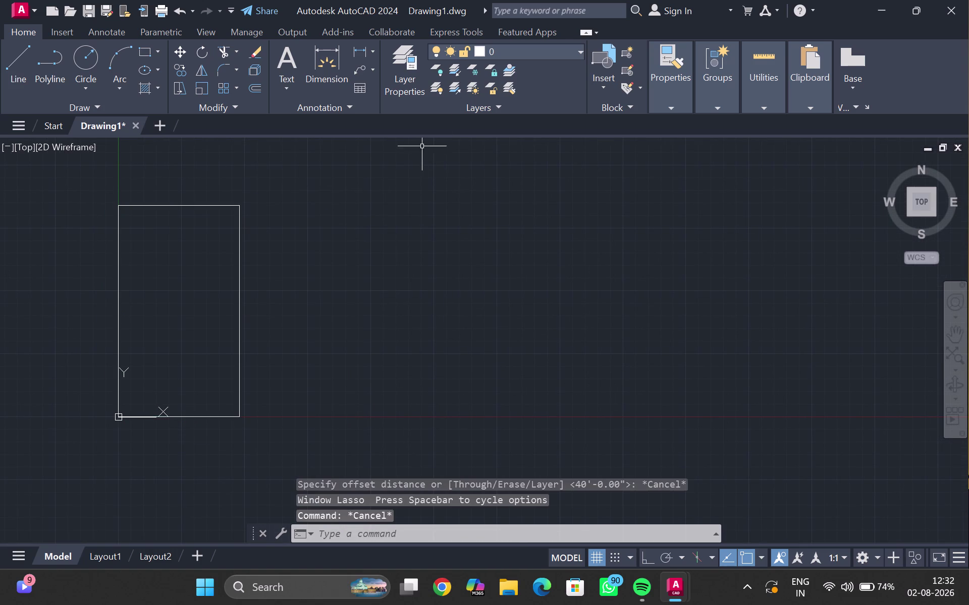
click(431, 45)
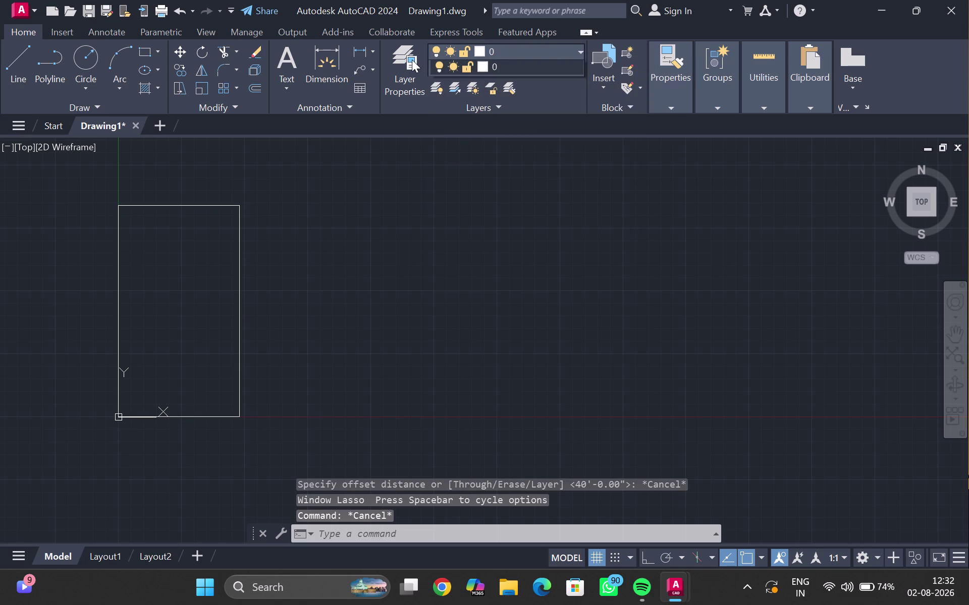
click(409, 61)
Open the layer list and select layer 0.
click(417, 62)
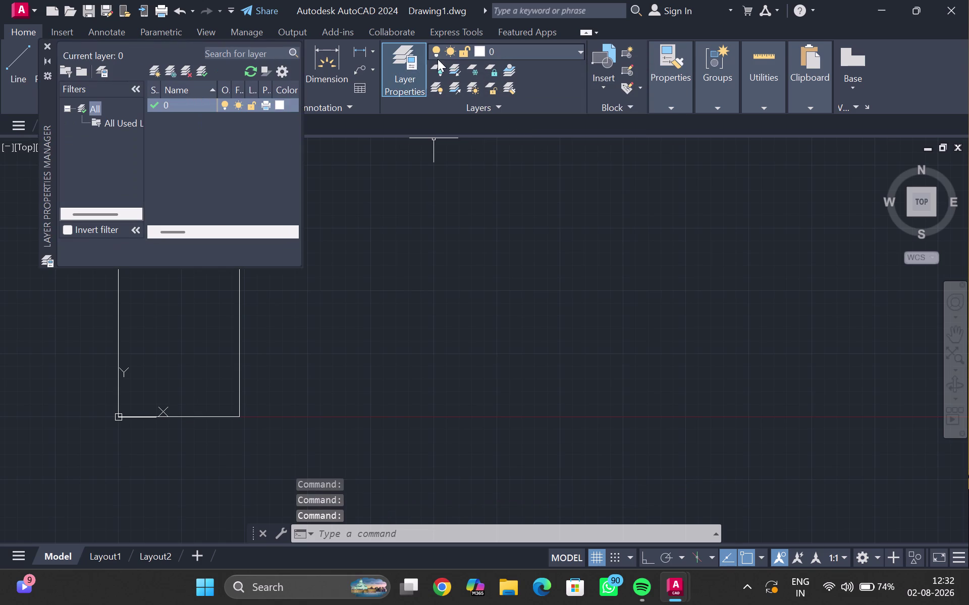
click(46, 41)
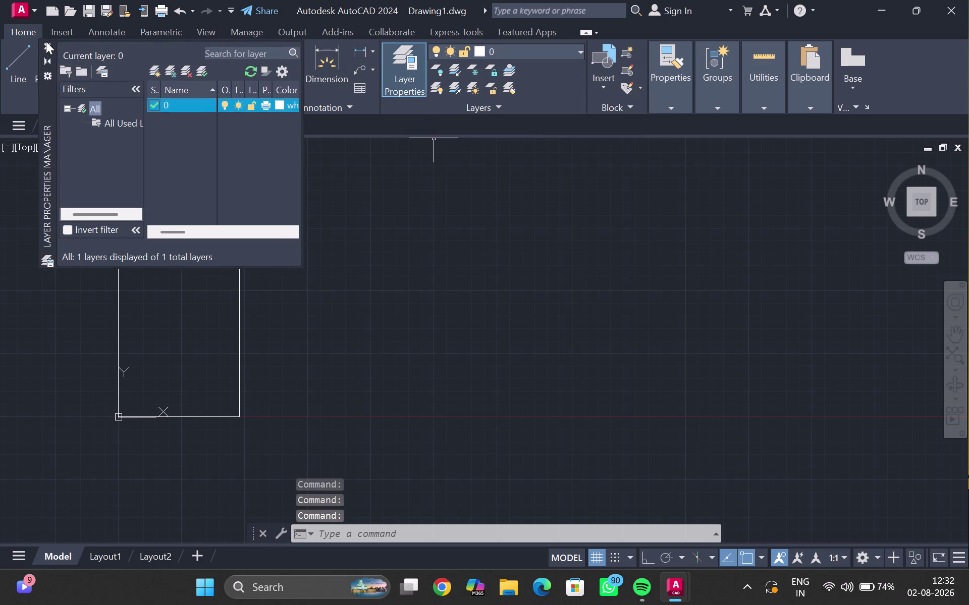
click(537, 50)
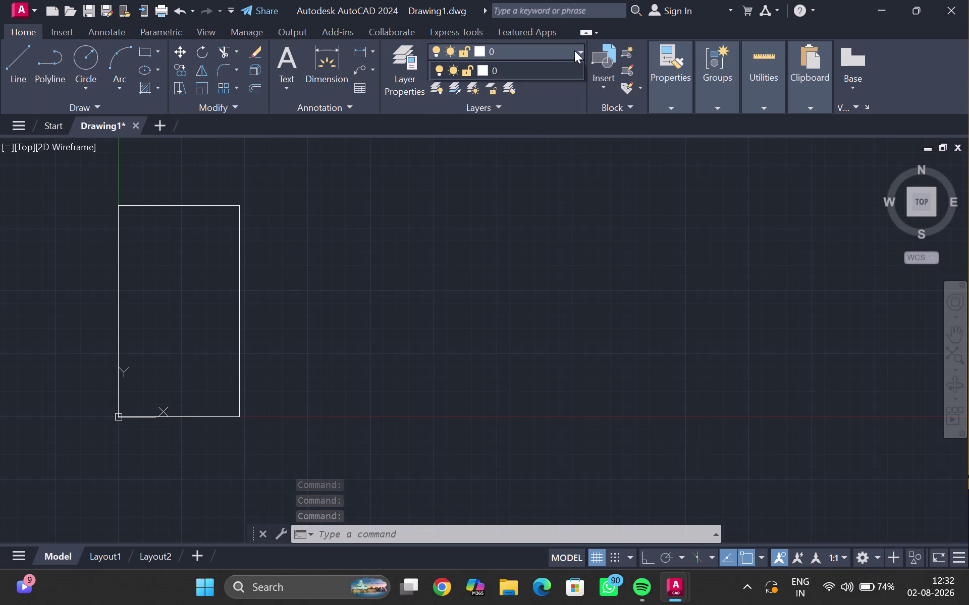
click(579, 50)
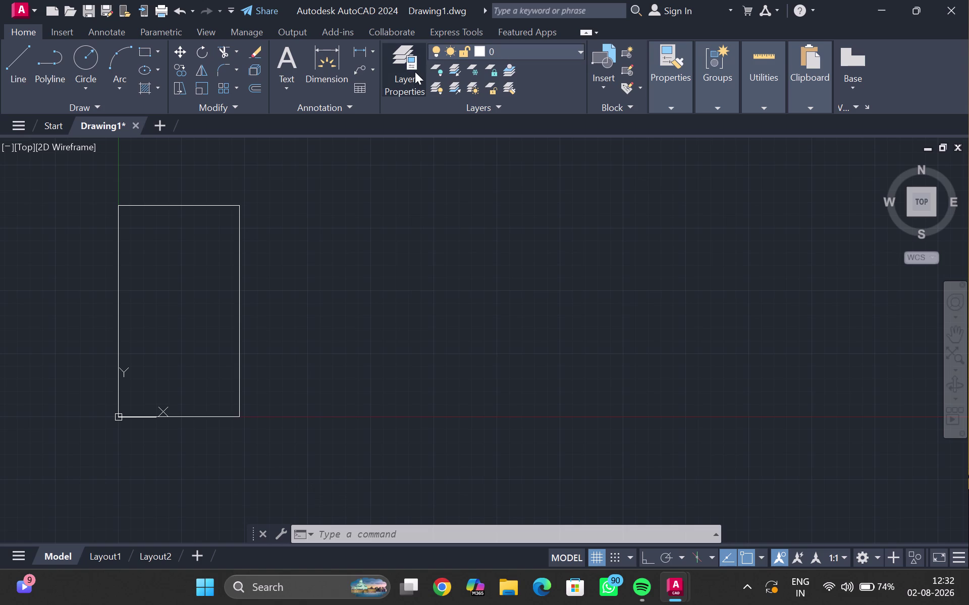
click(418, 66)
scroll(down, 3)
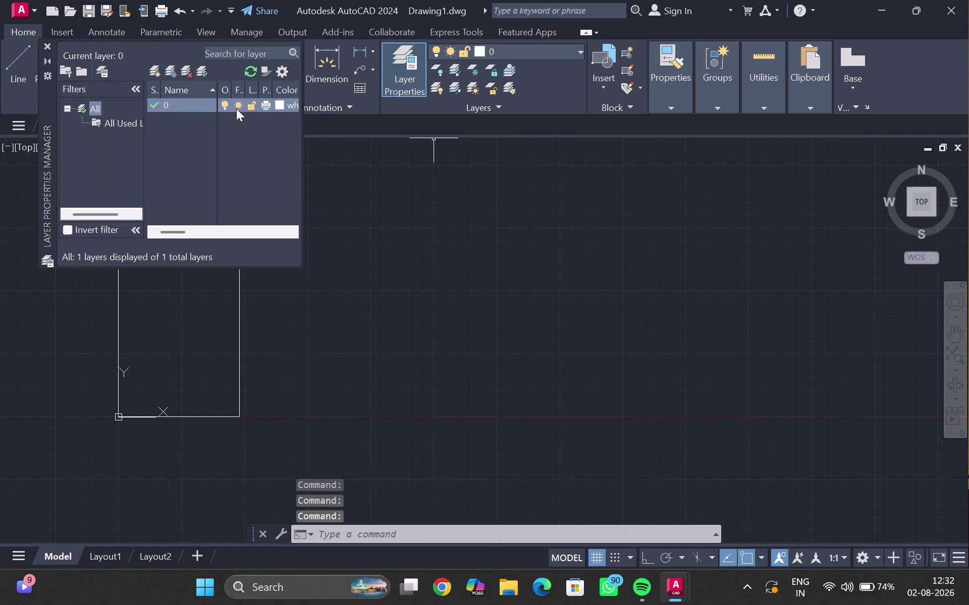
scroll(down, 3)
scroll(up, 3)
click(46, 41)
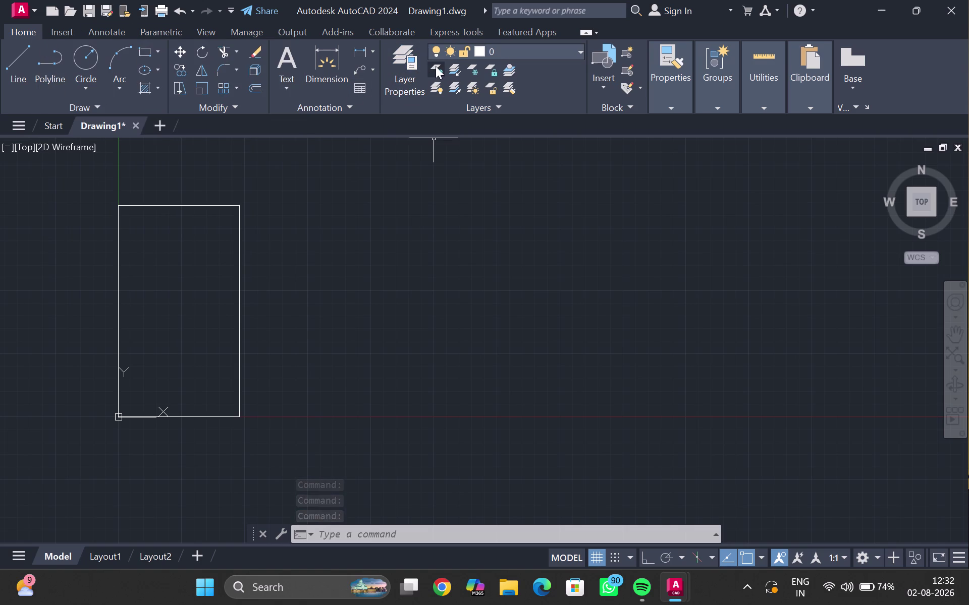
right_click(439, 53)
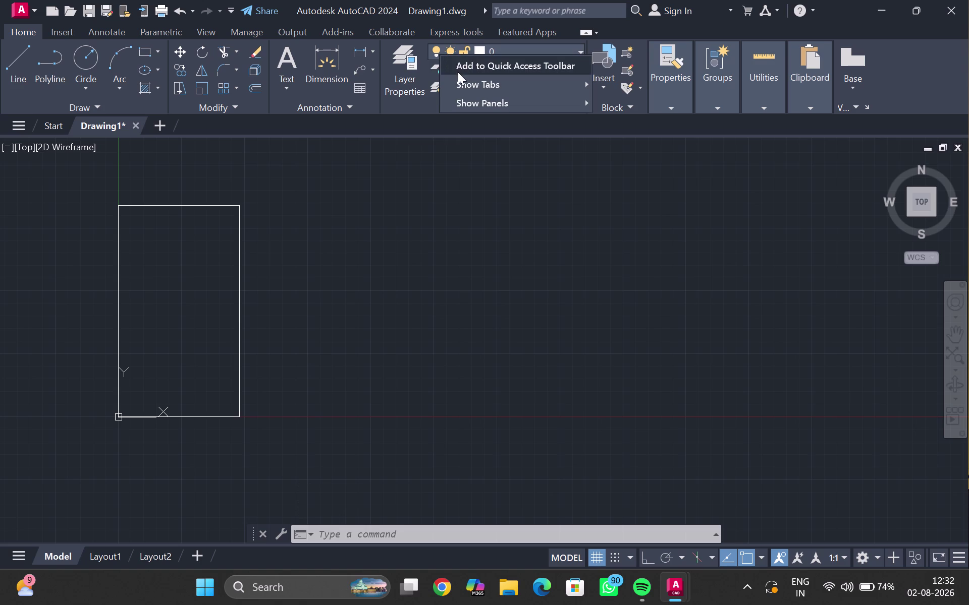
click(426, 62)
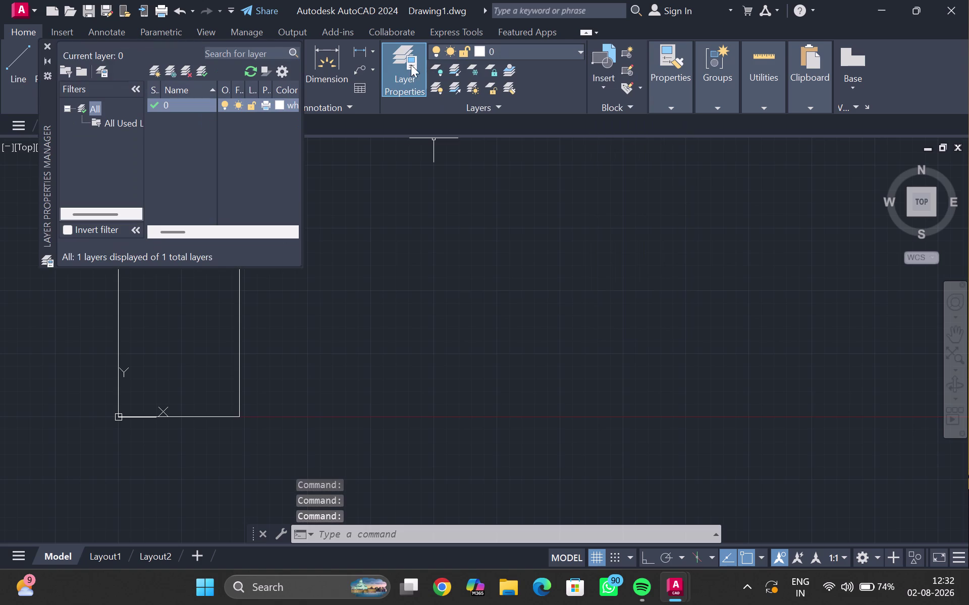
scroll(down, 3)
middle_drag(248, 108, 227, 108)
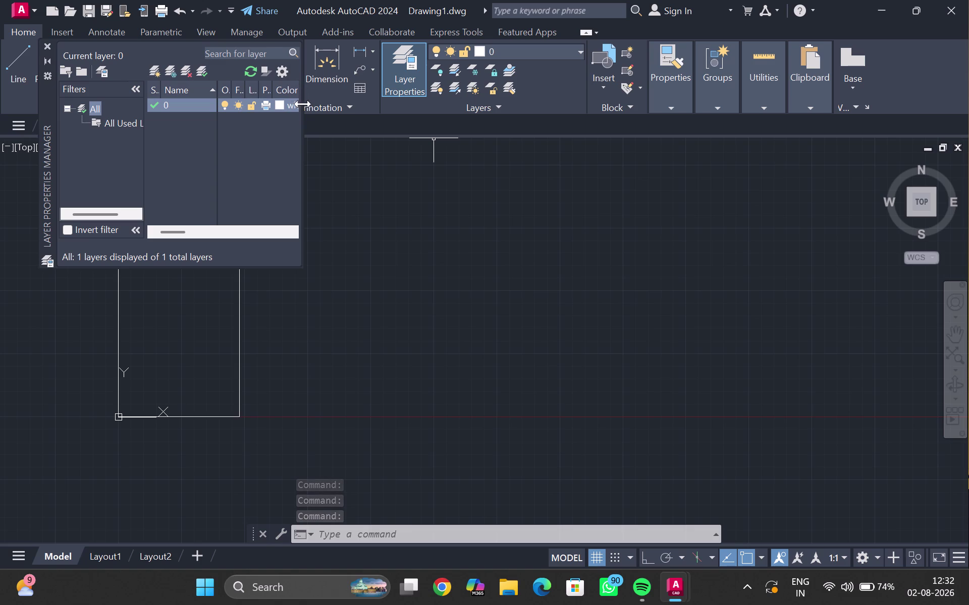
Widen the Layer Properties palette and hide the filter tree to show all columns.
drag(305, 116, 334, 134)
drag(303, 132, 365, 131)
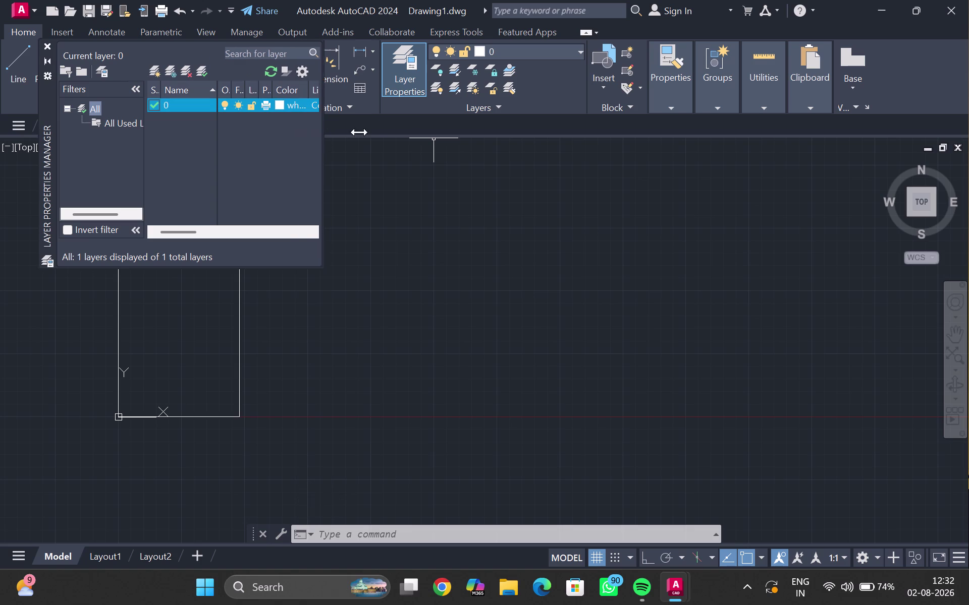
drag(366, 131, 669, 161)
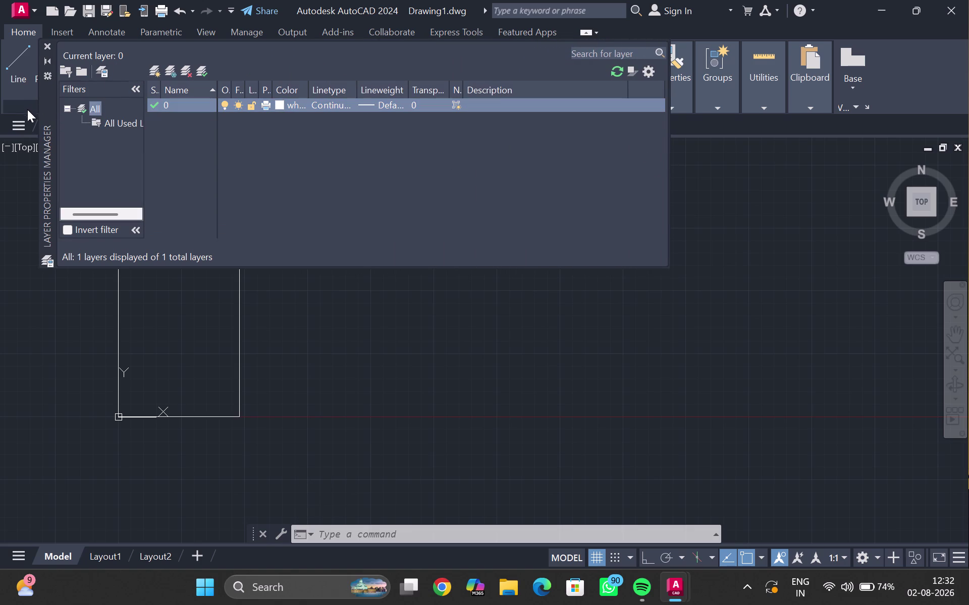
click(47, 57)
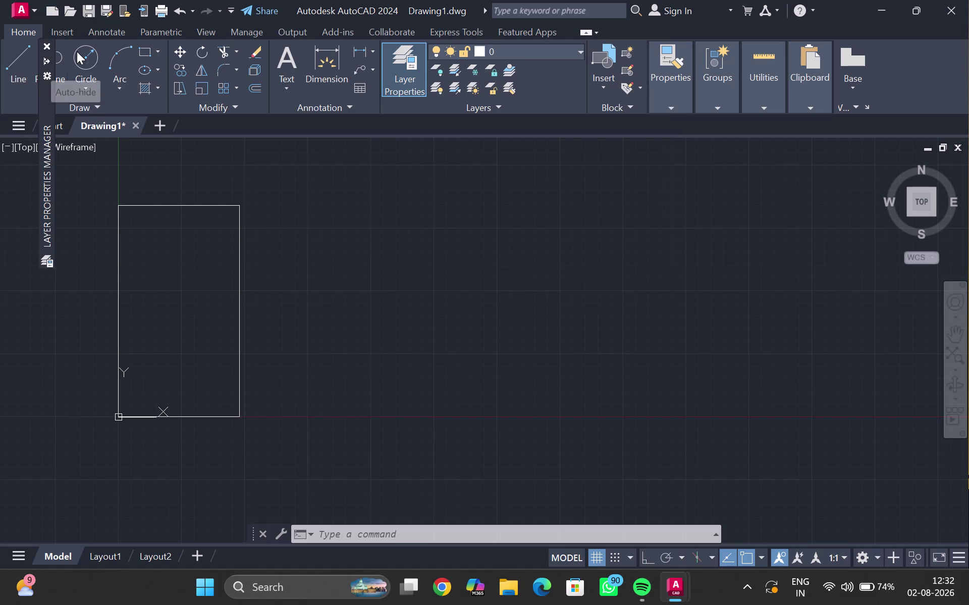
click(44, 58)
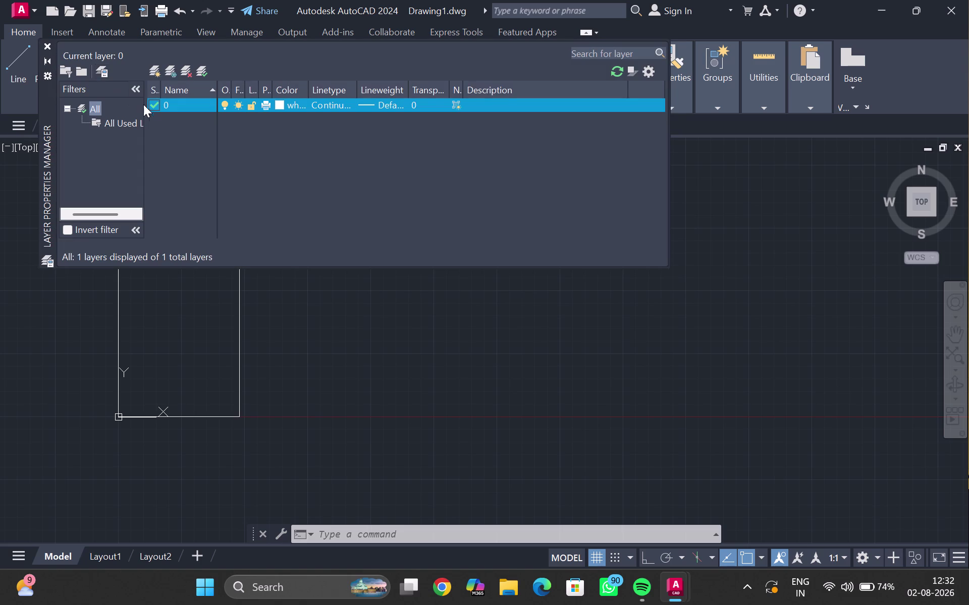
key(Return)
click(94, 229)
click(116, 229)
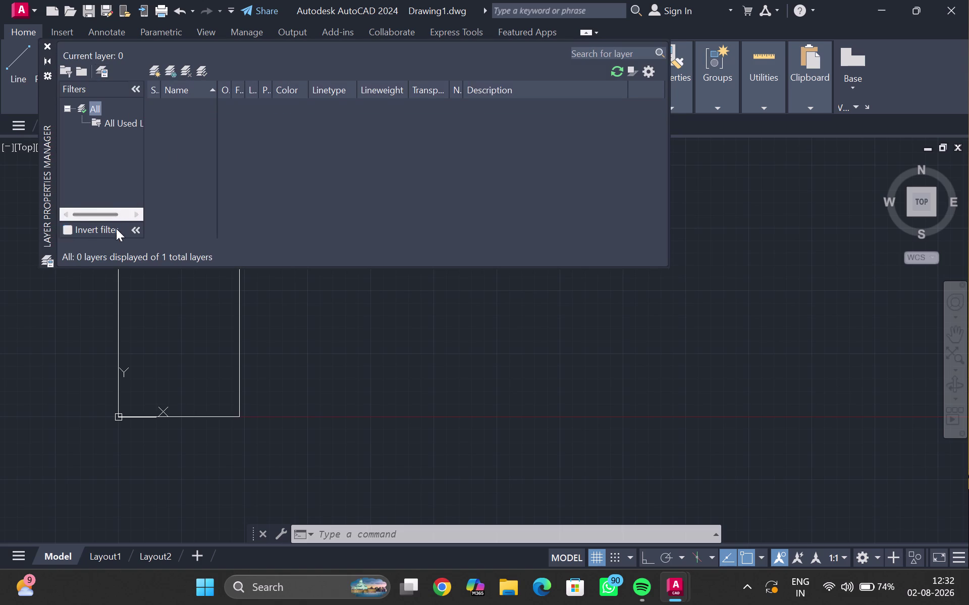
click(202, 130)
right_click(202, 131)
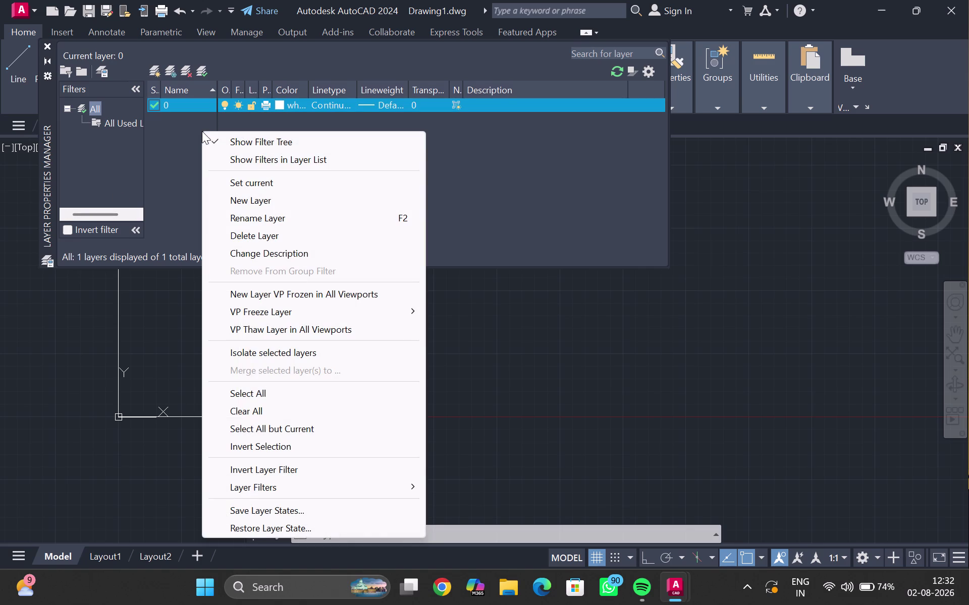
click(217, 138)
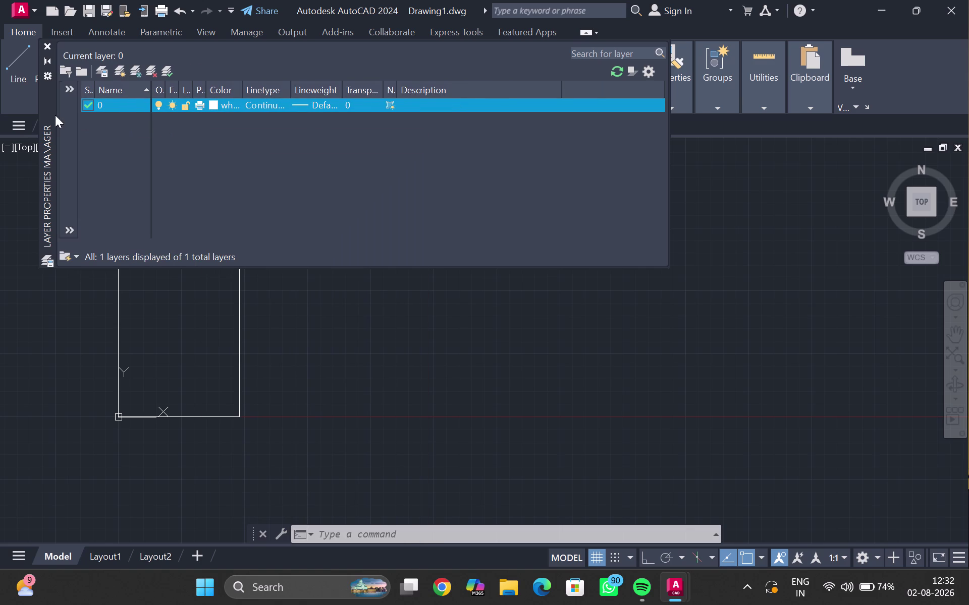
Turn off layer 0, confirm switching off the current layer, and close the palette.
click(89, 102)
click(87, 101)
click(116, 101)
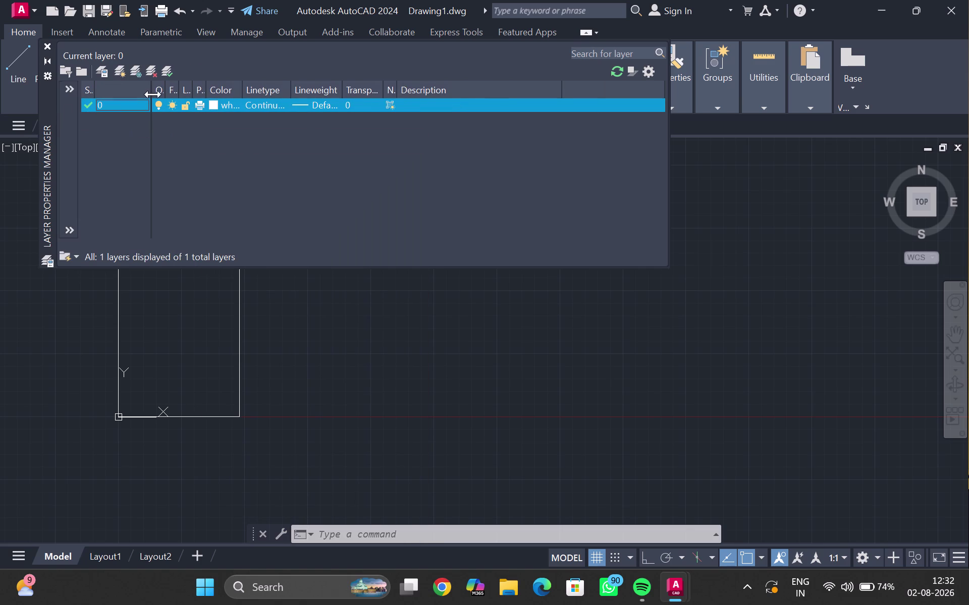
click(147, 85)
click(145, 92)
click(163, 101)
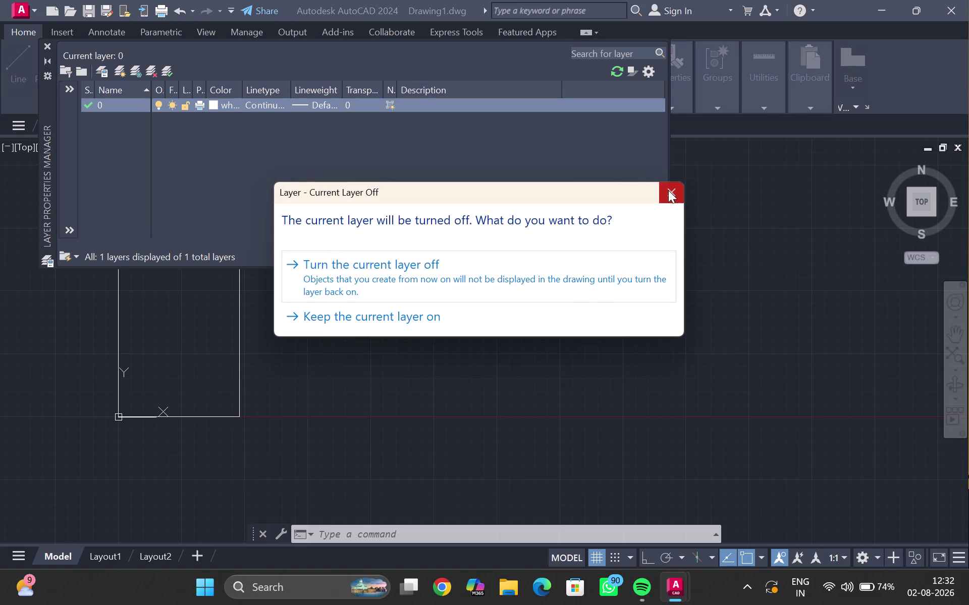
click(668, 190)
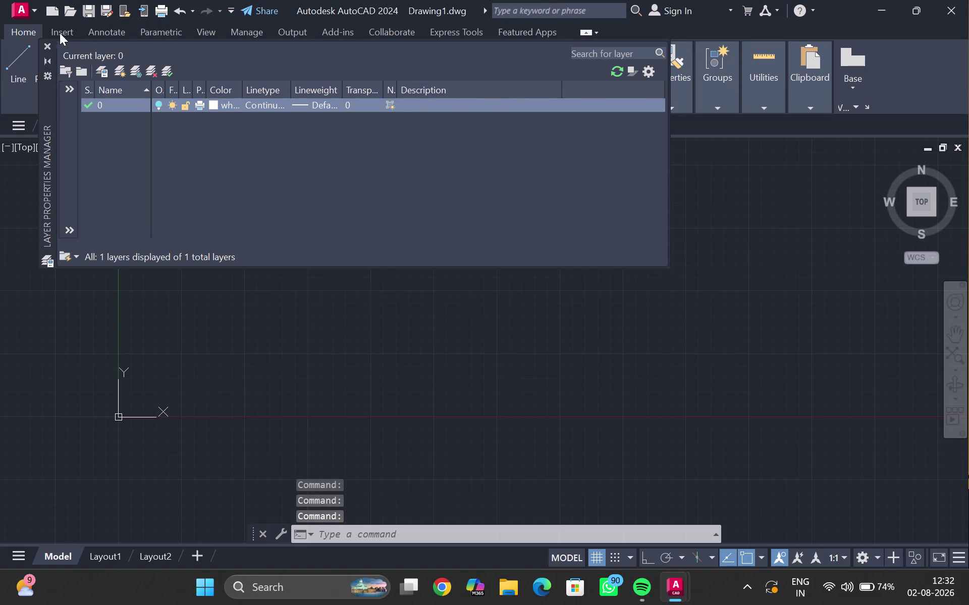
click(48, 43)
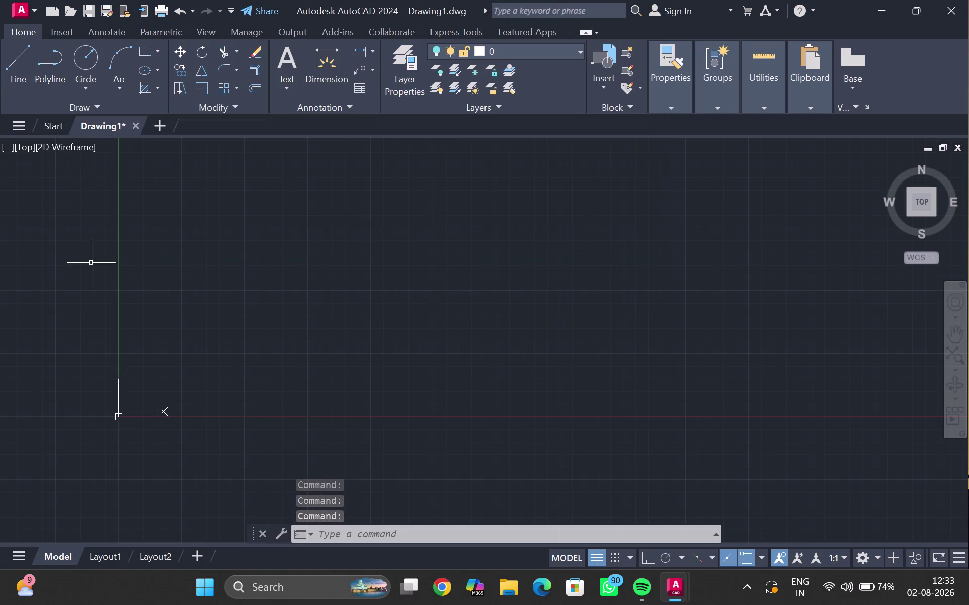
Undo the layer-off change to bring the rectangle back, then select its outline.
scroll(down, 3)
middle_drag(183, 270, 185, 359)
scroll(down, 3)
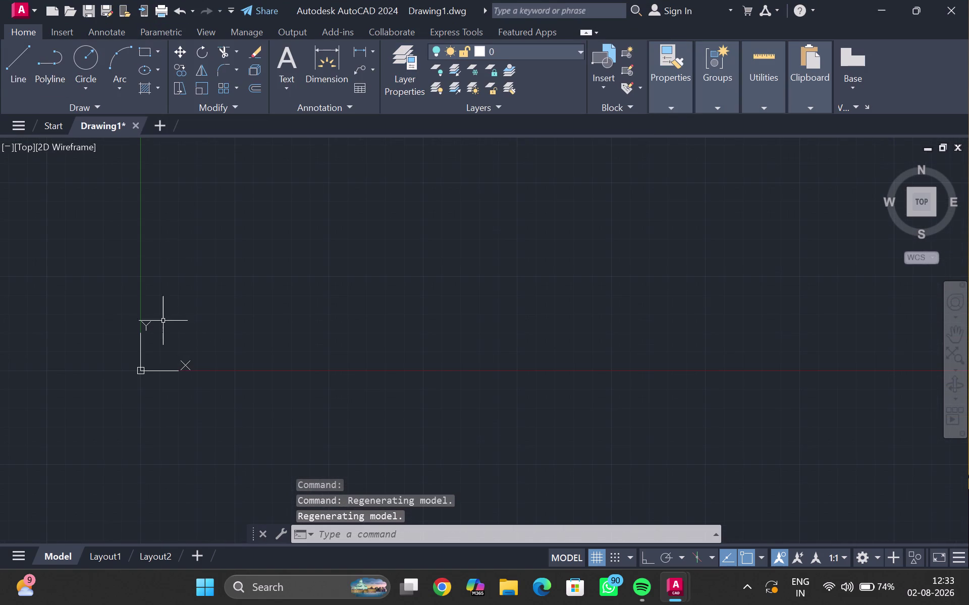
key(ctrl+z)
key(ctrl+z)
key(ctrl+z)
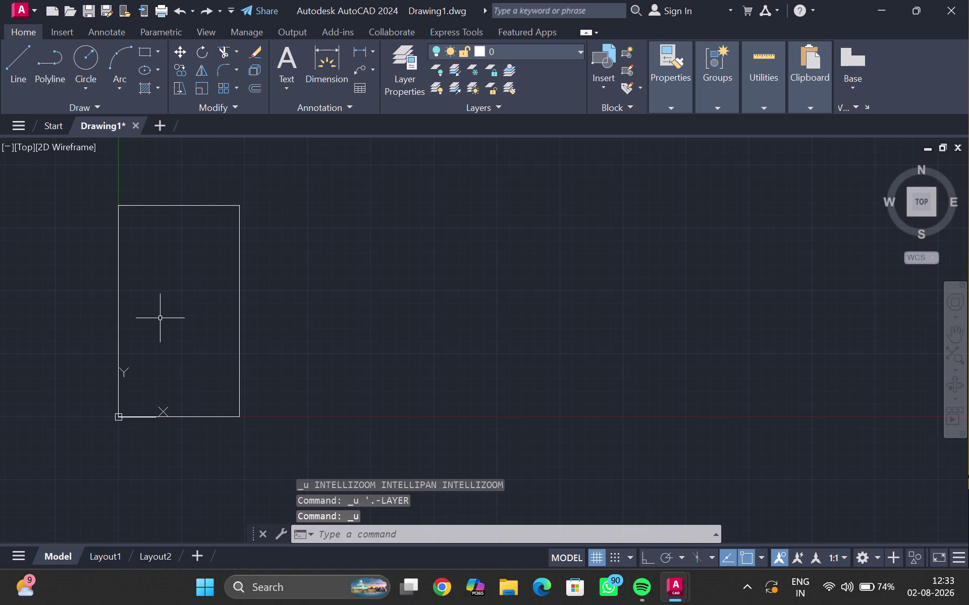
scroll(up, 3)
middle_drag(179, 302, 223, 307)
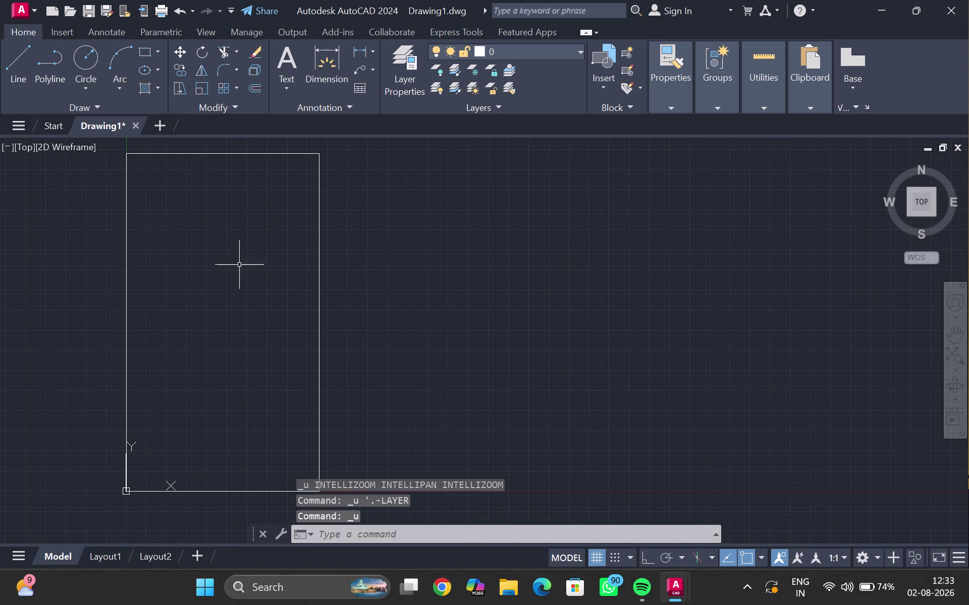
scroll(down, 3)
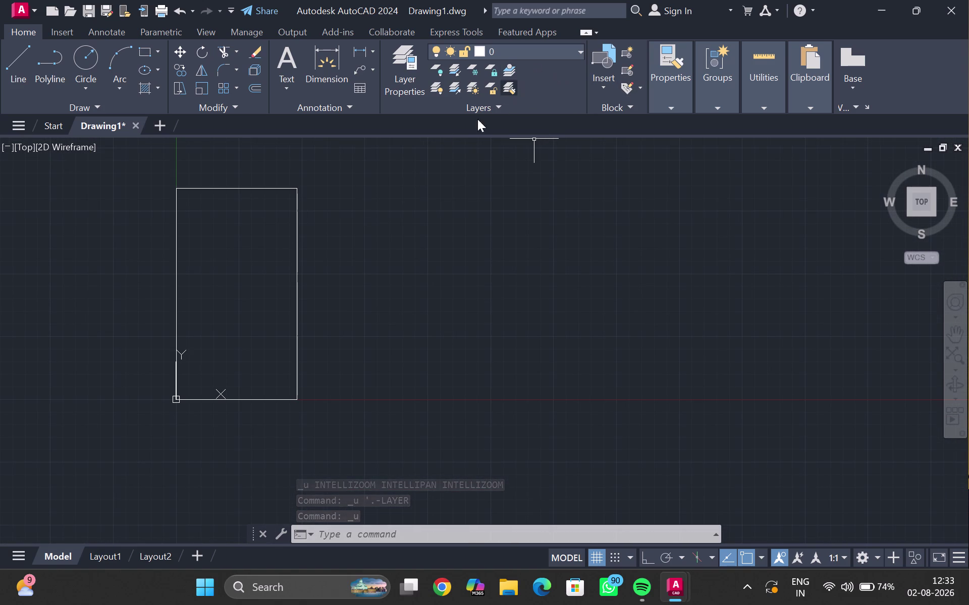
drag(180, 177, 392, 171)
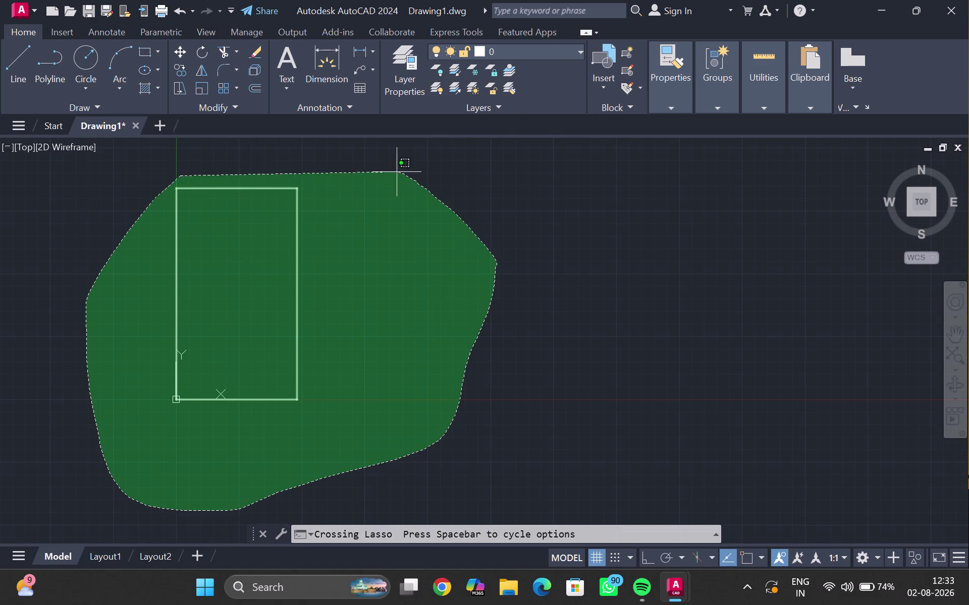
Select the rectangle outline, set its colour to Red, and clear the selection.
drag(392, 171, 242, 172)
click(669, 105)
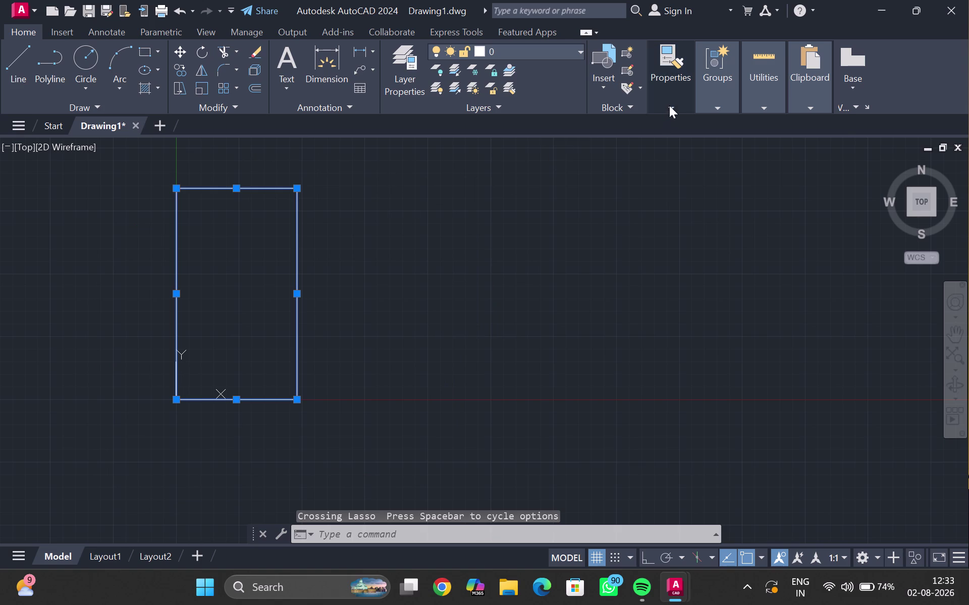
click(754, 123)
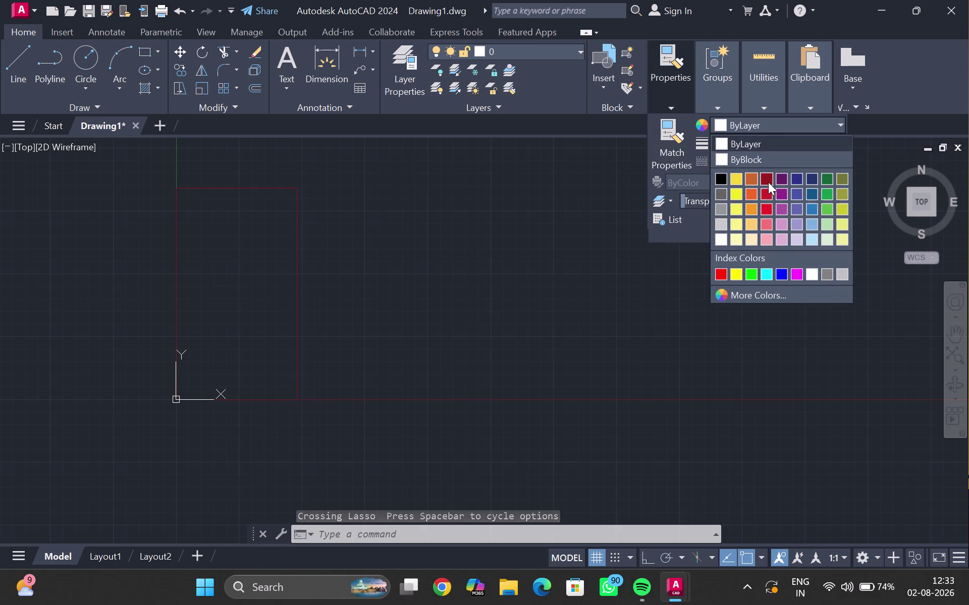
click(718, 270)
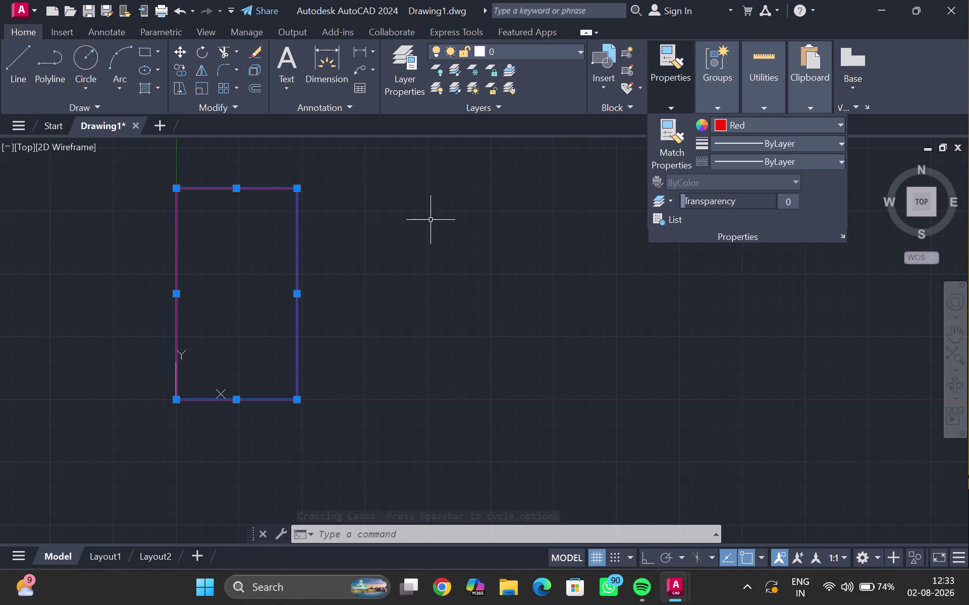
key(Escape)
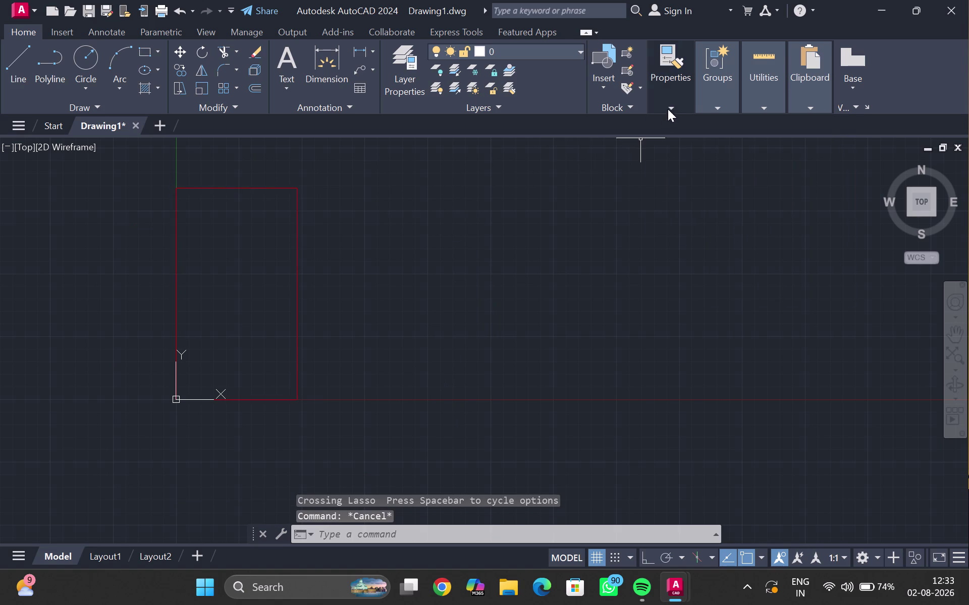
Reopen the Object Color list and undo the last colour change.
click(667, 109)
click(737, 120)
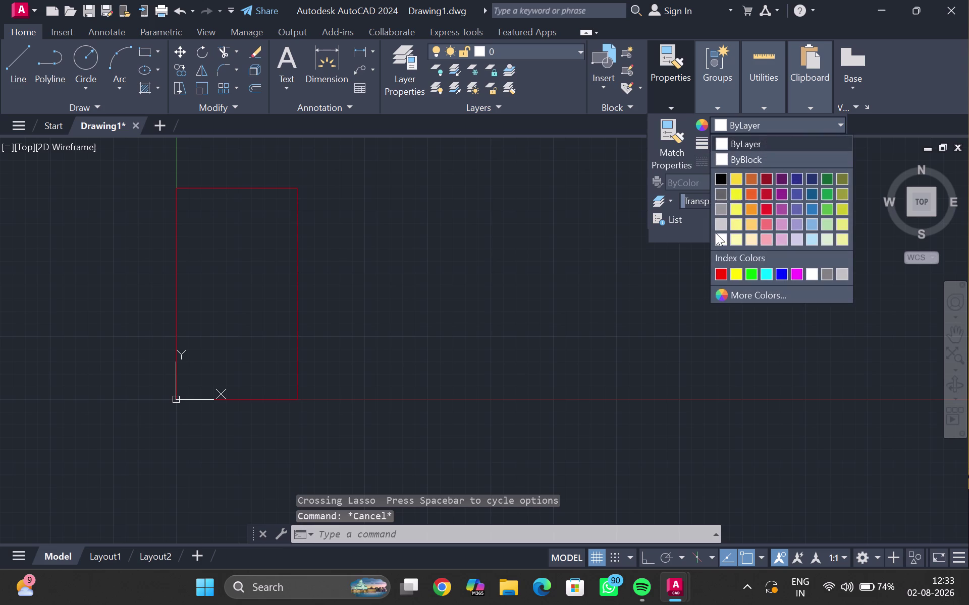
click(718, 267)
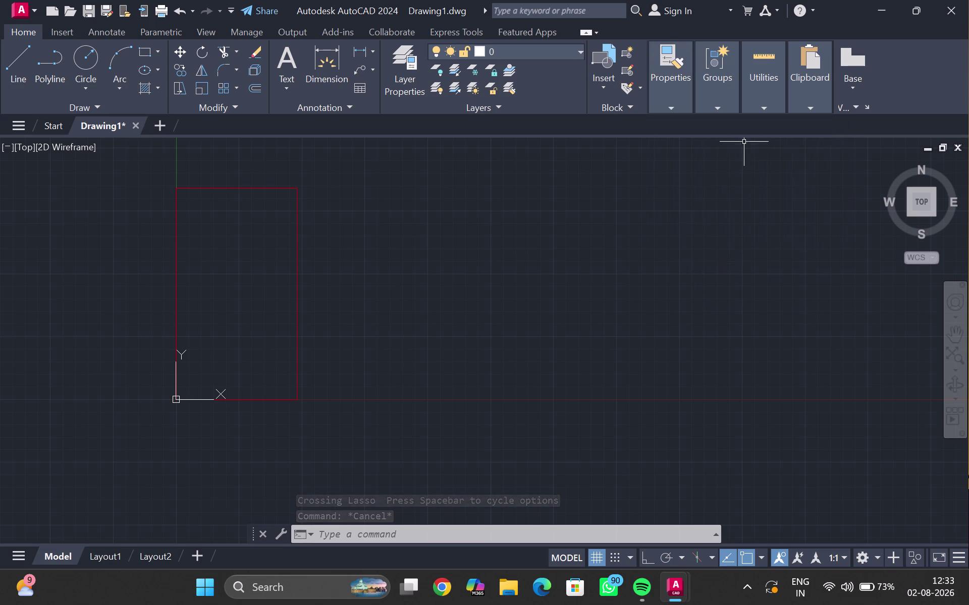
click(662, 94)
click(723, 128)
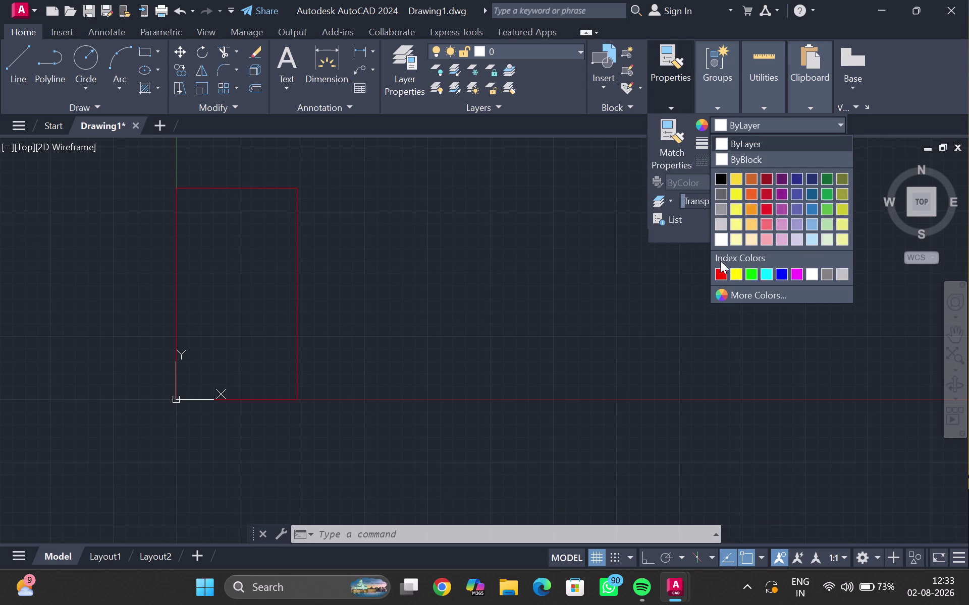
drag(720, 271, 722, 281)
key(Return)
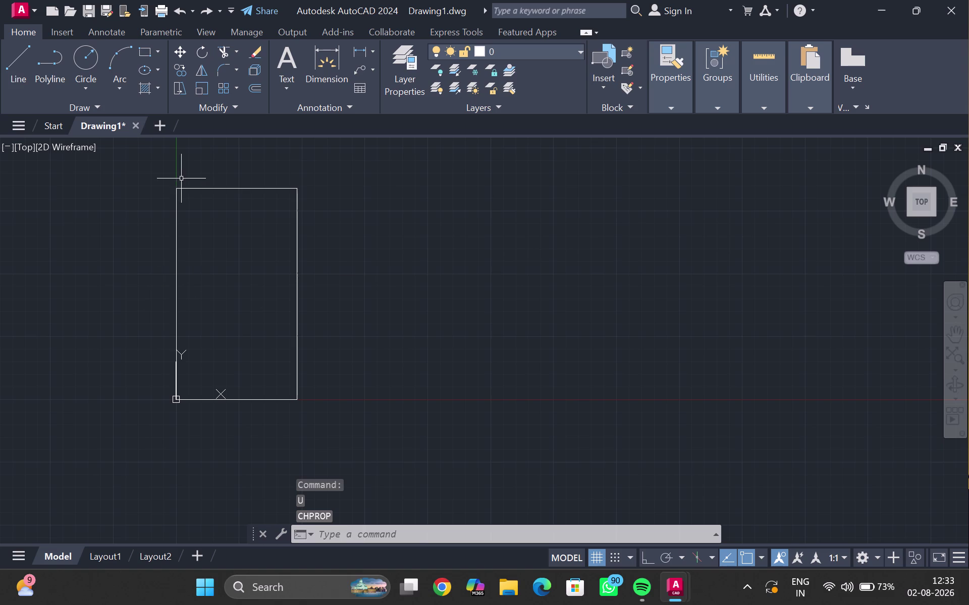
Reselect the rectangular outline, set it to Red, and deselect it.
drag(179, 169, 65, 277)
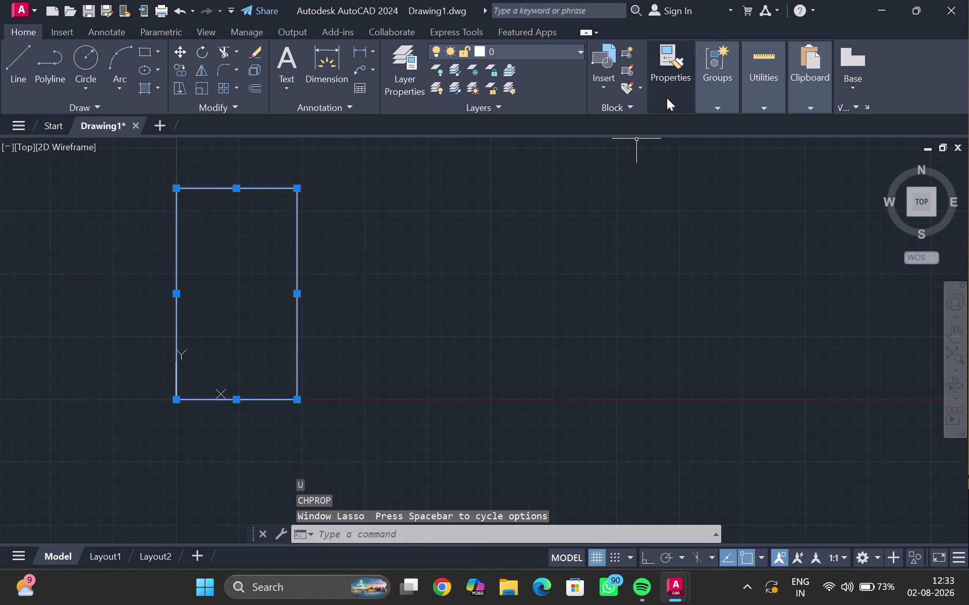
click(666, 98)
click(721, 128)
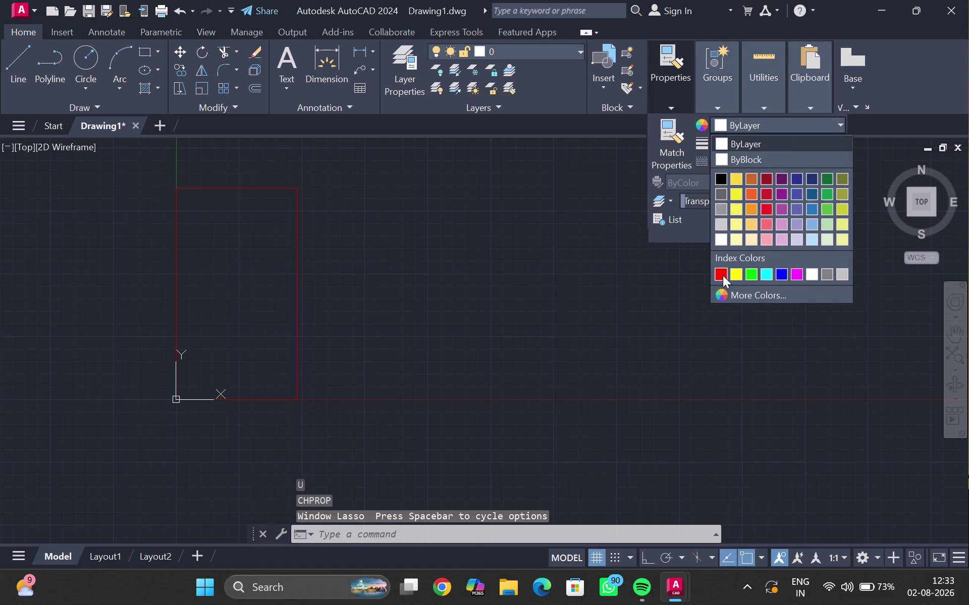
click(721, 275)
key(Return)
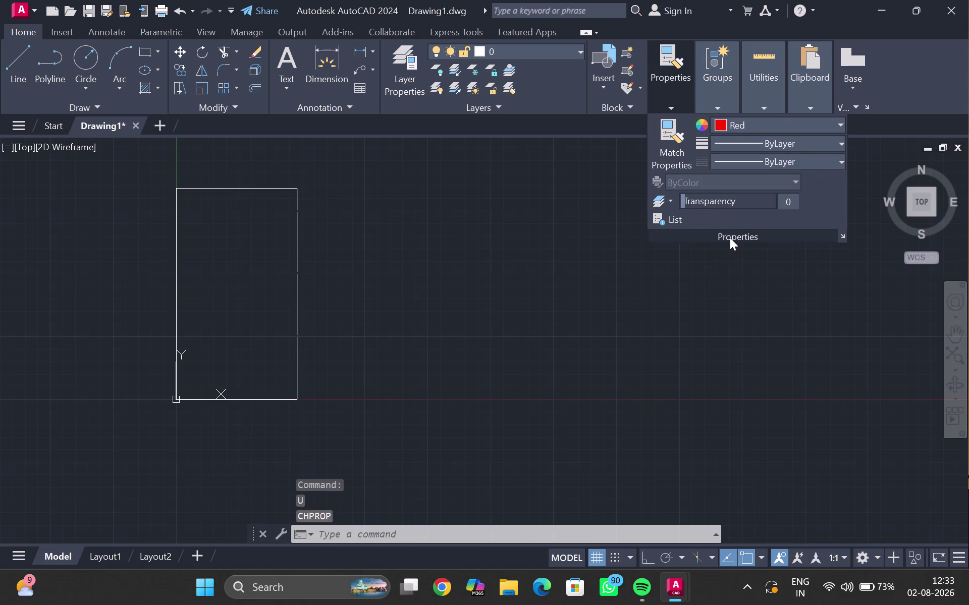
Check the colour list without changing anything and cancel a stray selection.
click(779, 127)
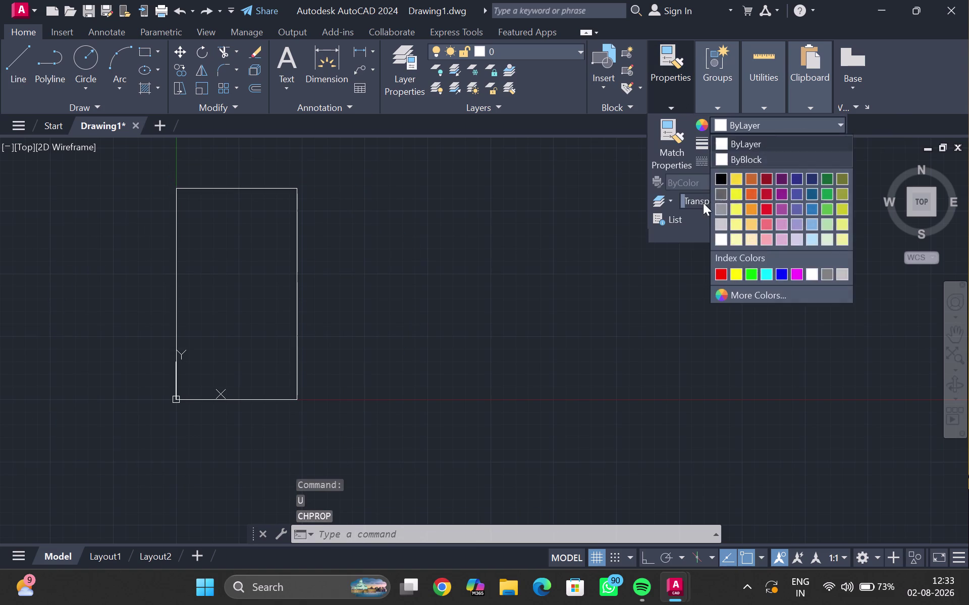
click(717, 271)
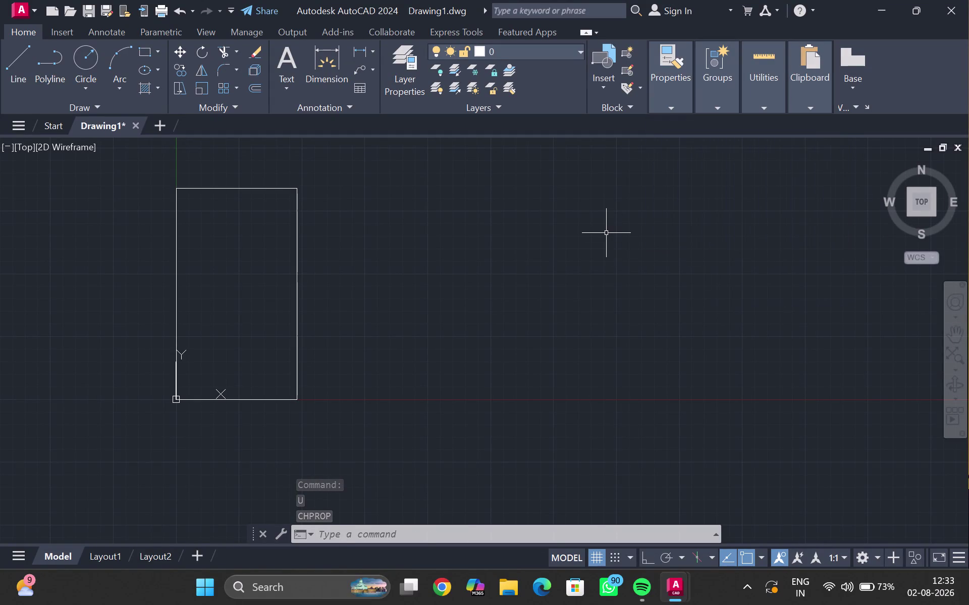
click(606, 233)
click(604, 226)
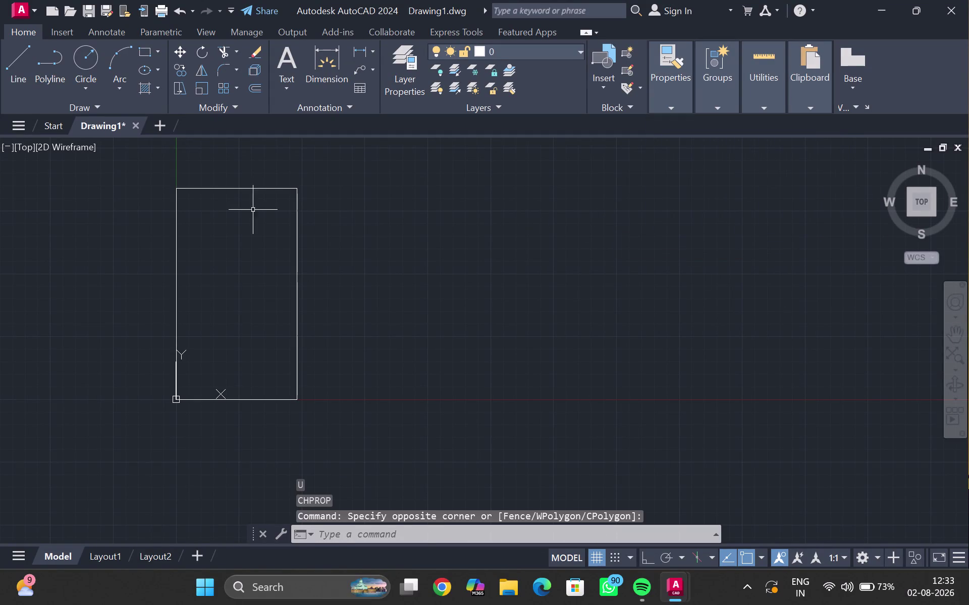
click(265, 189)
key(Escape)
Select the whole plan outline and change its colour to Red.
drag(134, 178, 389, 348)
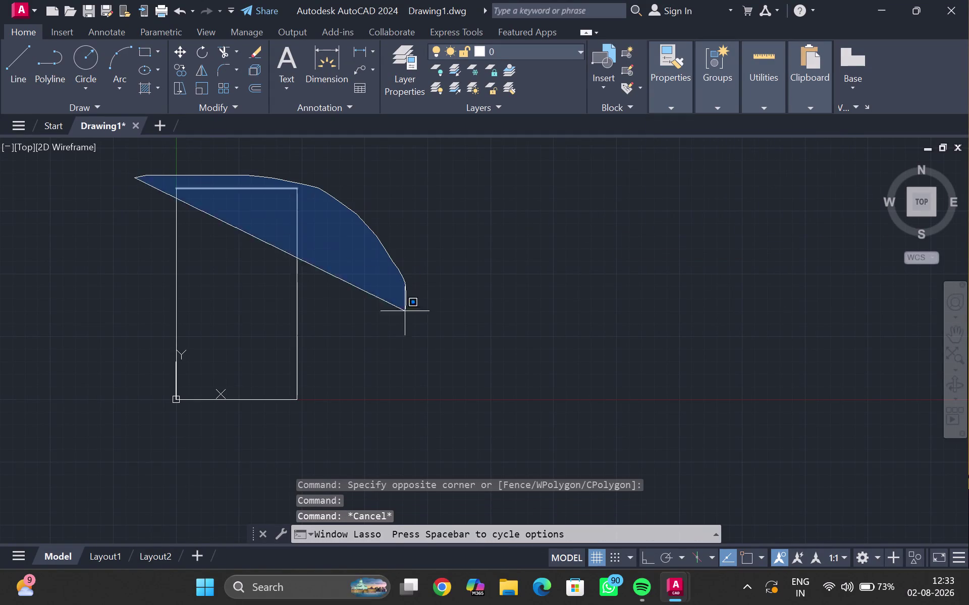
drag(389, 348, 23, 321)
click(693, 96)
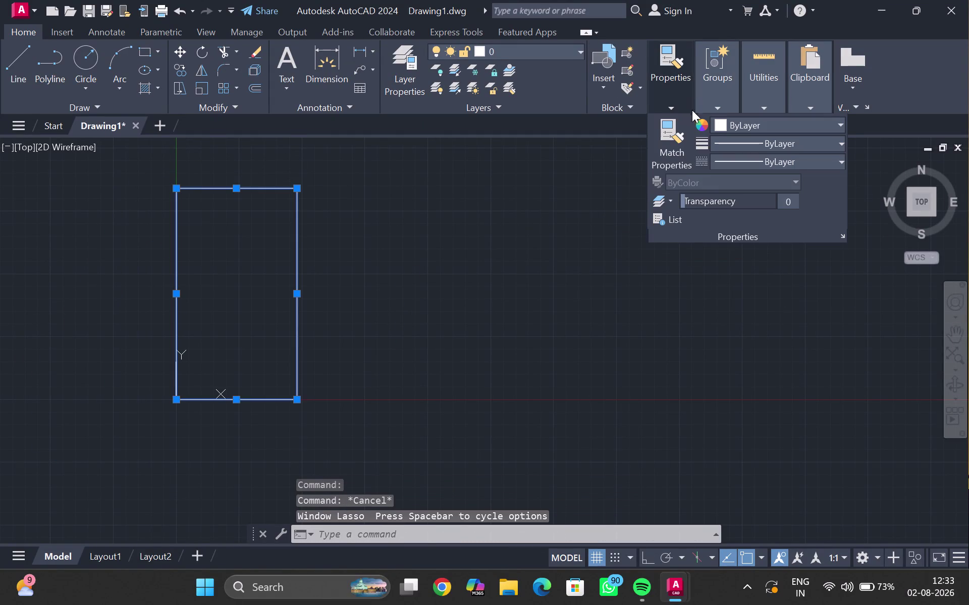
click(700, 125)
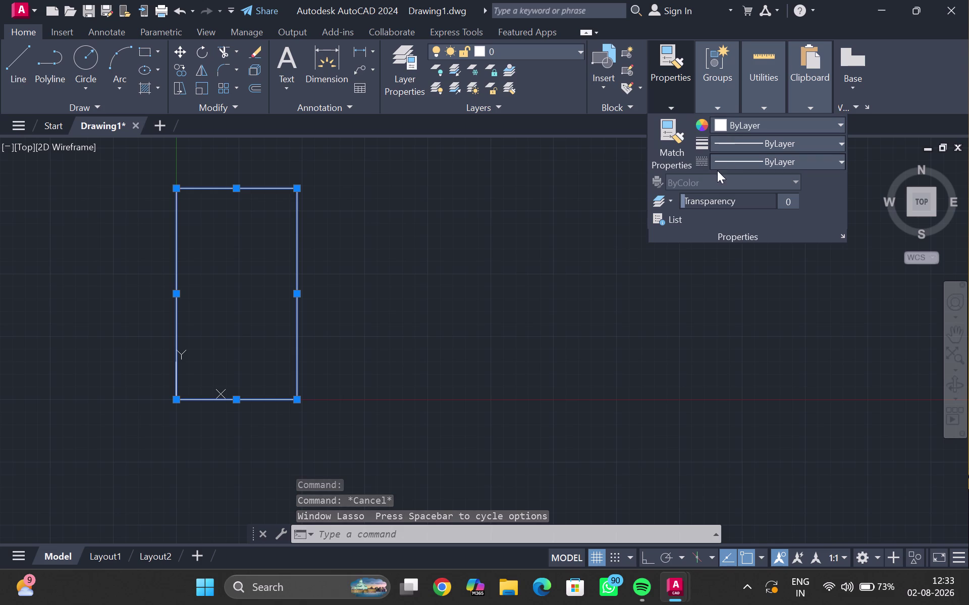
click(758, 124)
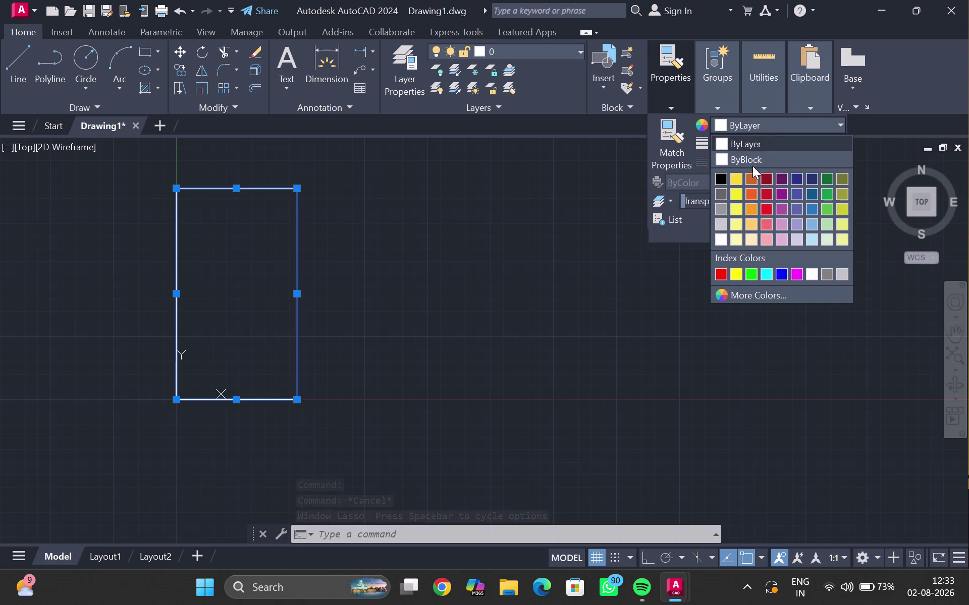
click(721, 276)
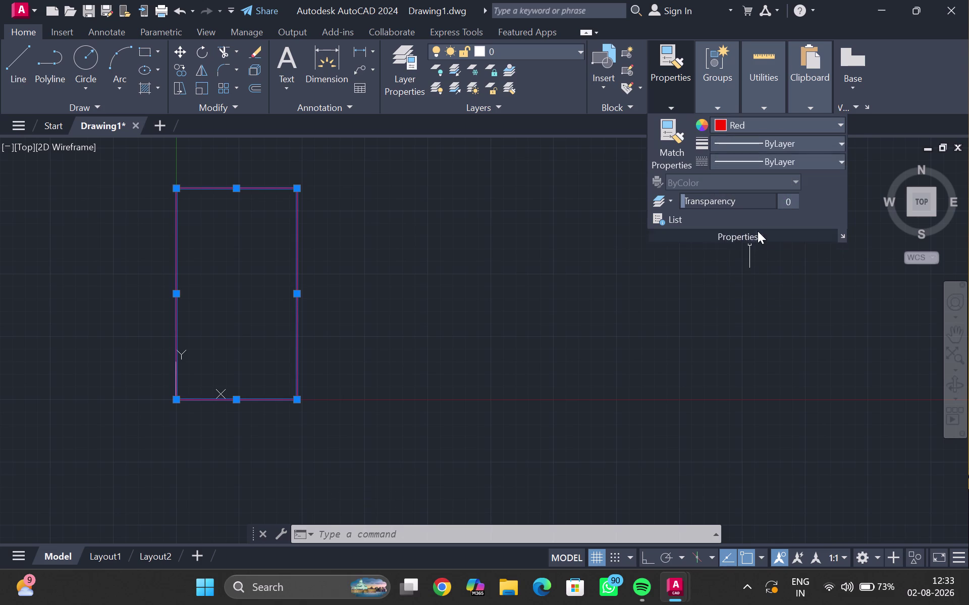
Recheck the colour list, then deselect the red outline.
click(761, 120)
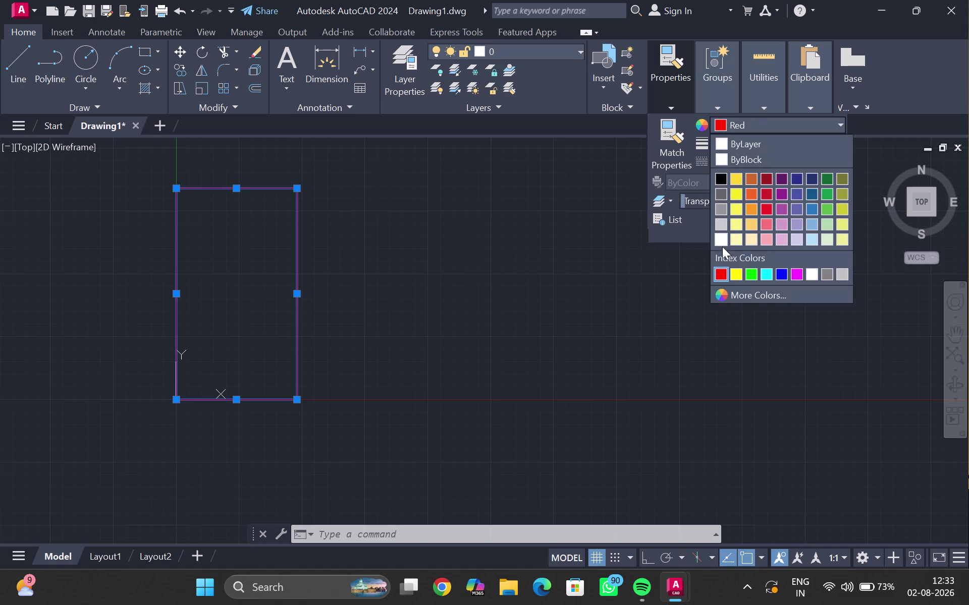
click(719, 272)
click(525, 215)
click(524, 215)
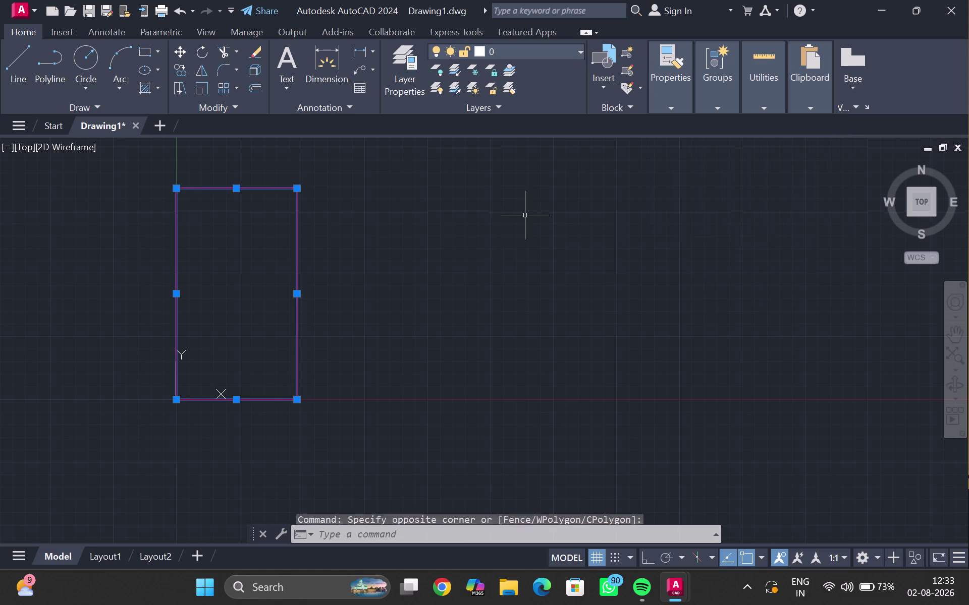
click(262, 222)
key(Escape)
key(Escape)
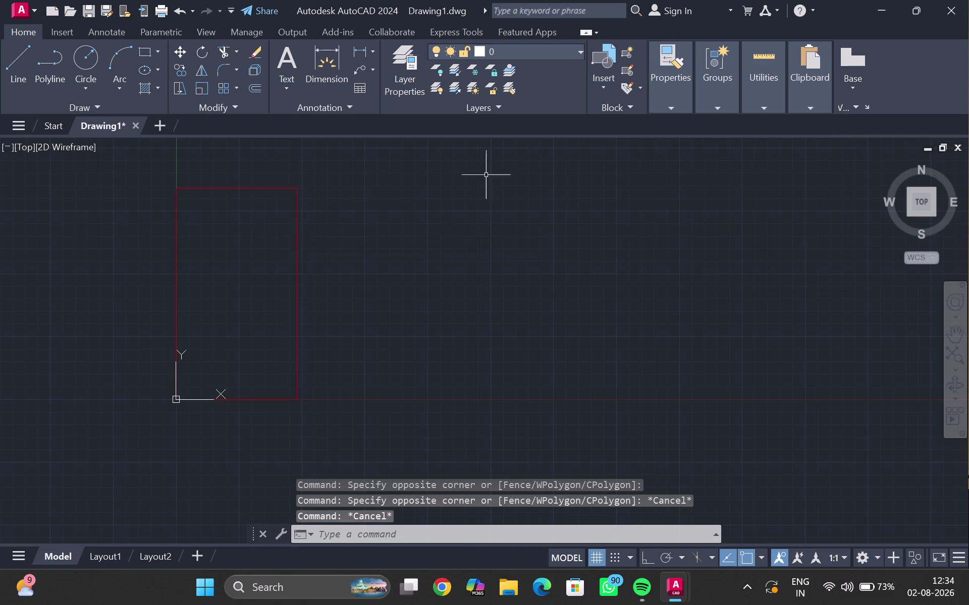
Inspect the Object Color list again and cancel the unfinished selection.
click(676, 104)
click(720, 119)
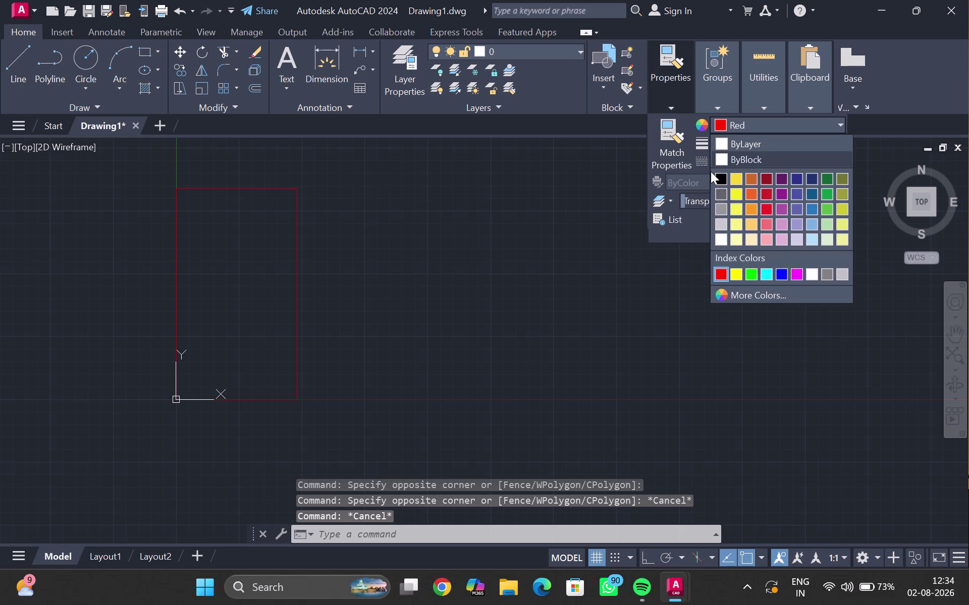
click(721, 270)
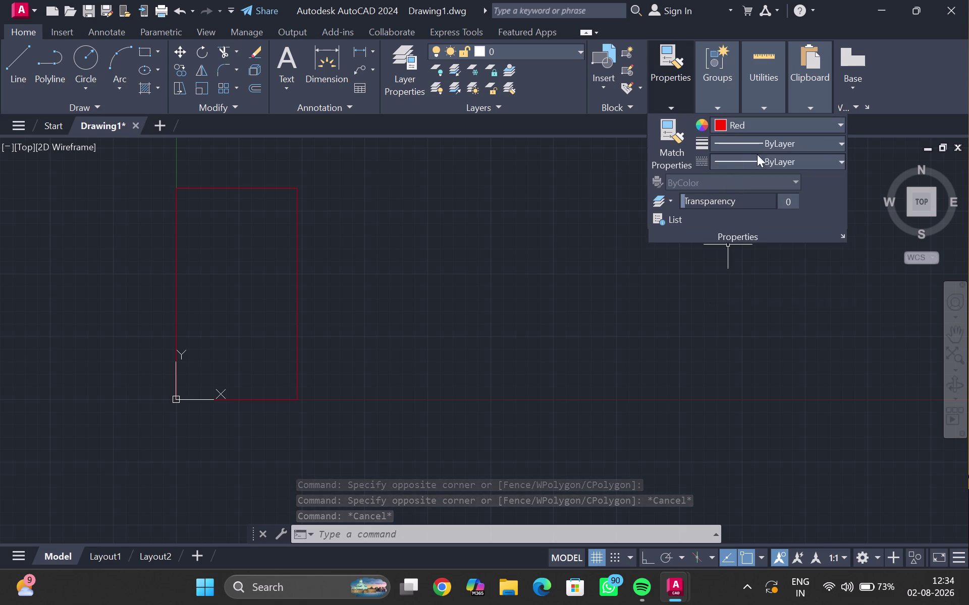
click(617, 216)
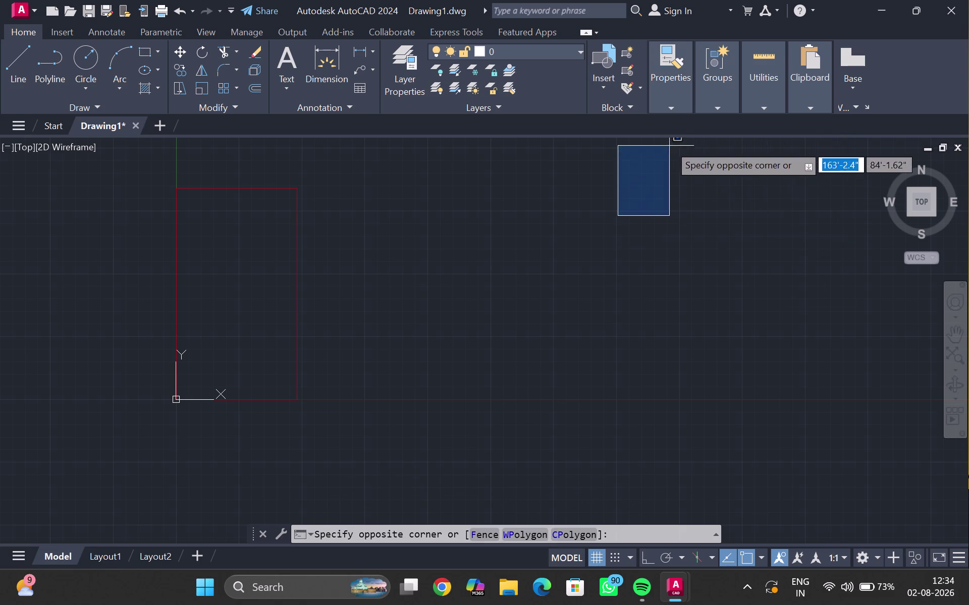
click(652, 173)
click(675, 104)
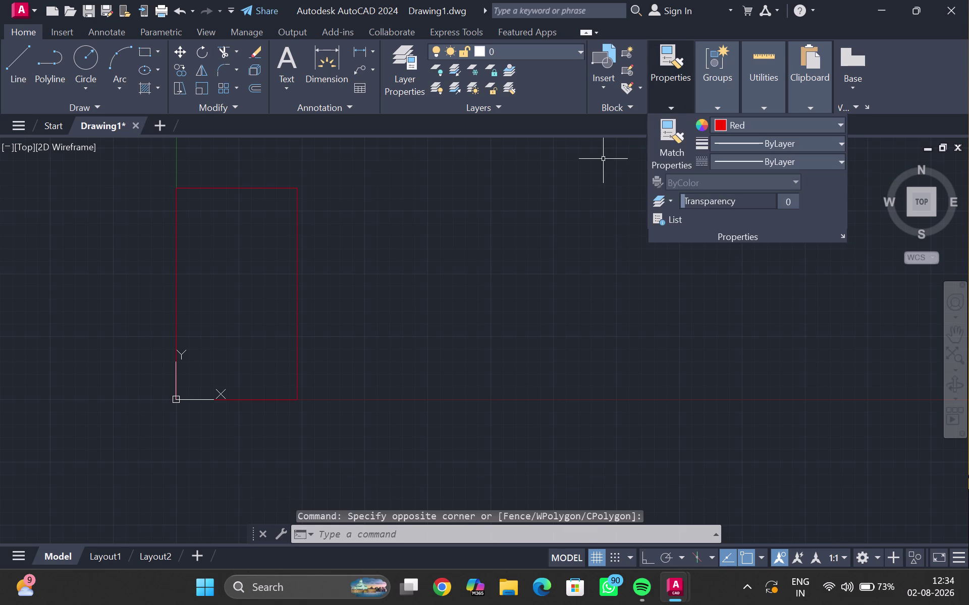
click(602, 159)
key(Escape)
Start a 9-inch OFFSET near the outline's bottom edge, then cancel it.
scroll(up, 3)
middle_drag(272, 223, 374, 165)
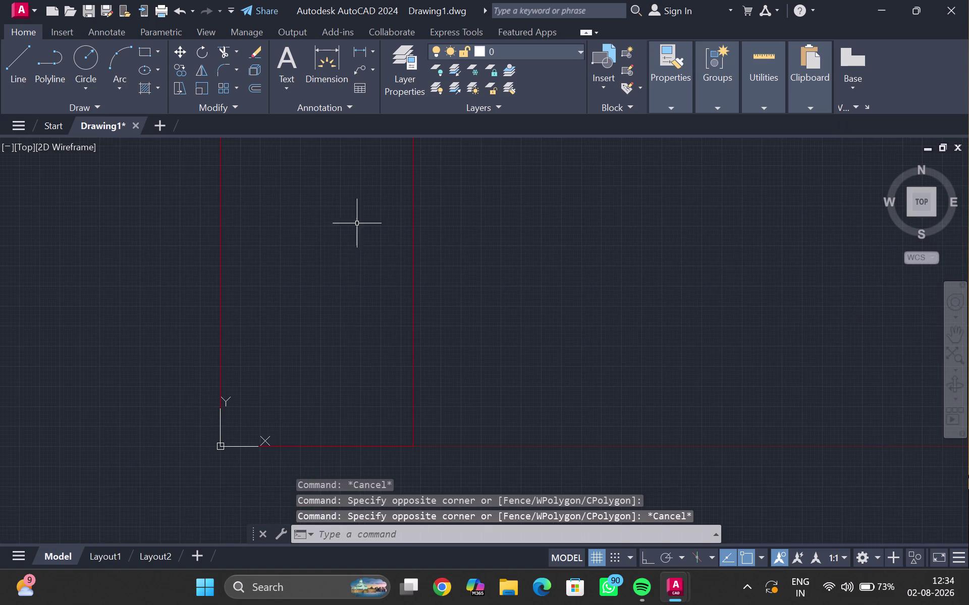
middle_drag(336, 278, 341, 198)
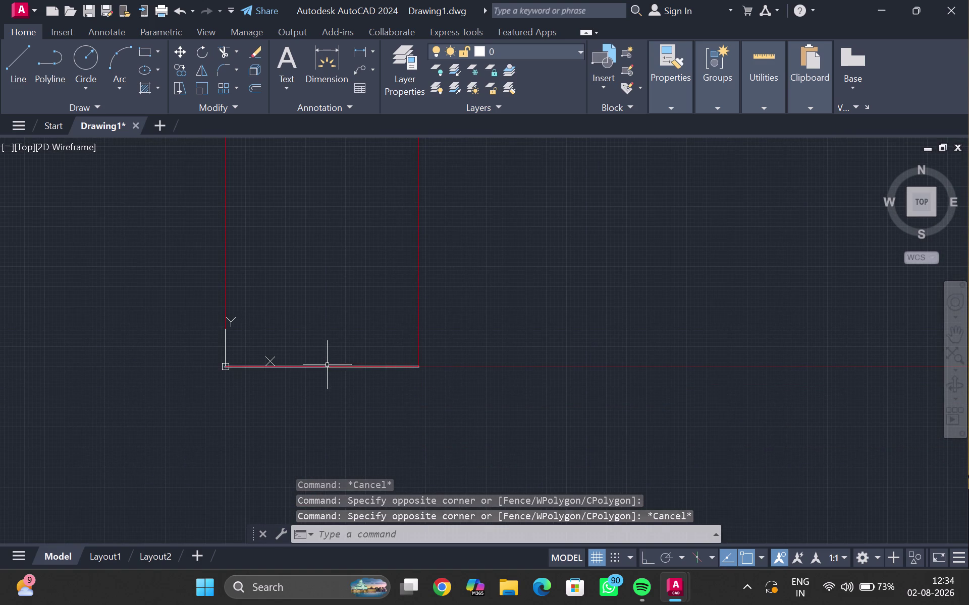
click(327, 365)
key(o)
key(Return)
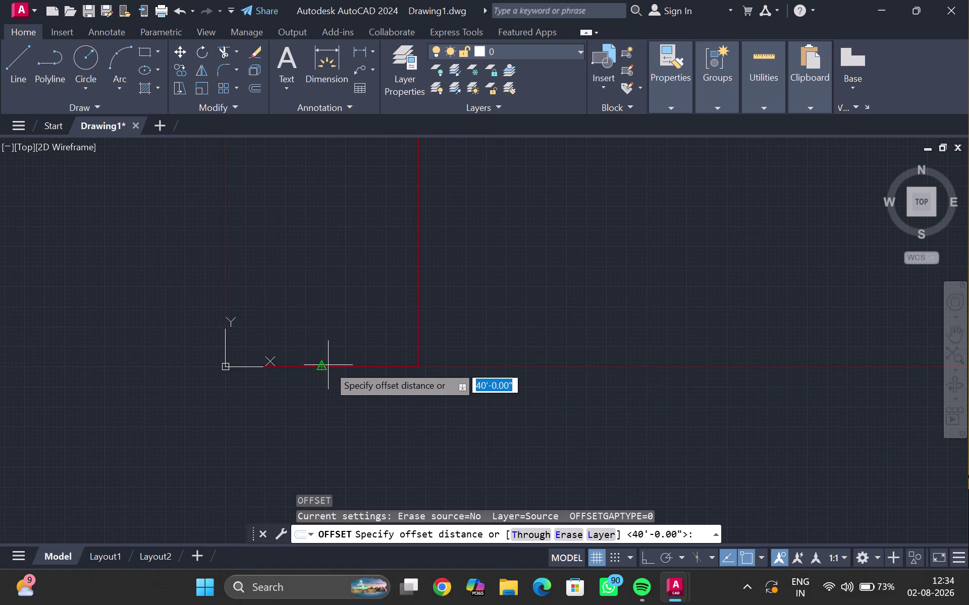
key(9)
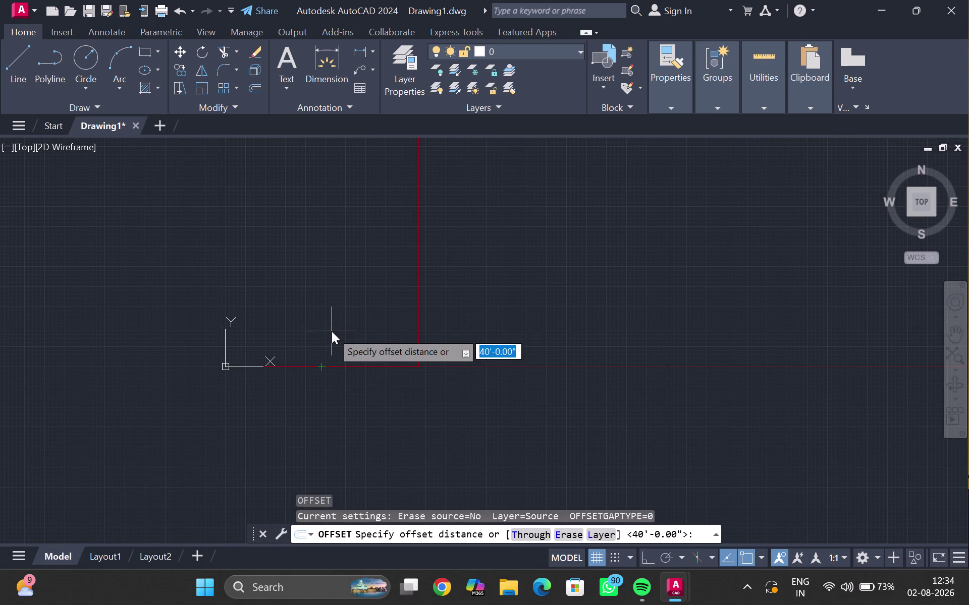
key(Page_Down)
key(shift+quotedbl)
key(Return)
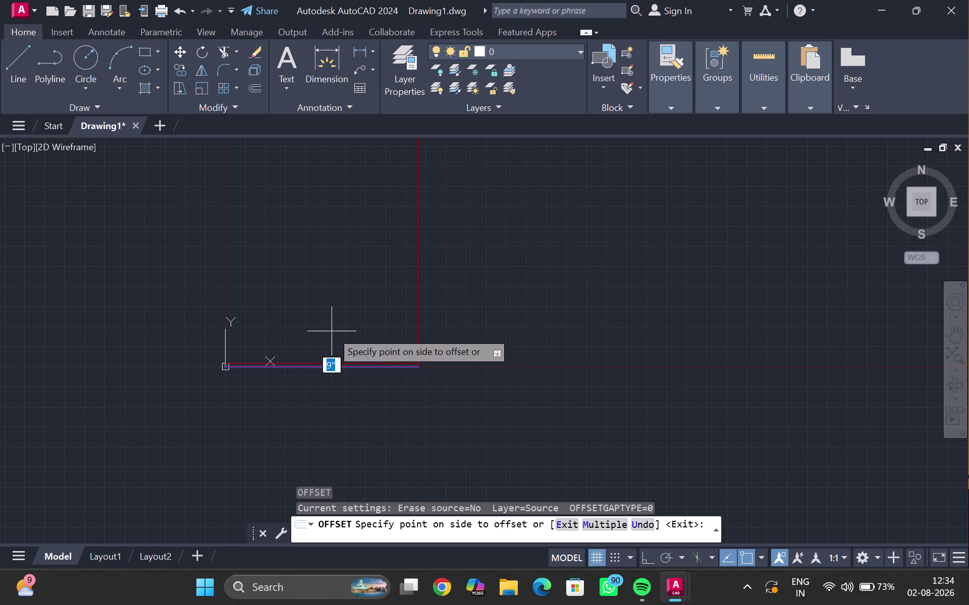
click(420, 319)
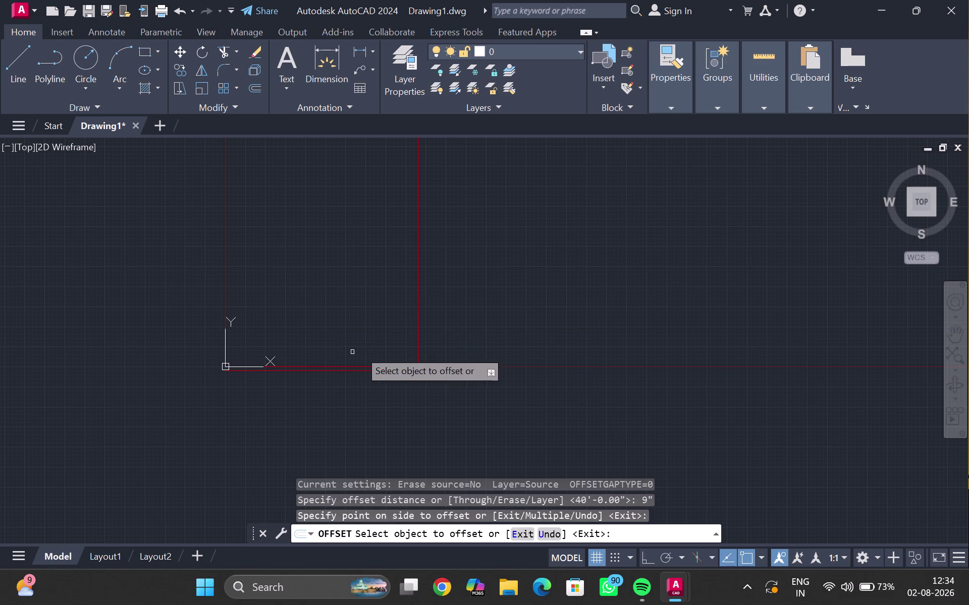
key(n)
key(Escape)
Try deleting the outline's bottom edge line, then cancel the erase.
scroll(up, 3)
click(303, 380)
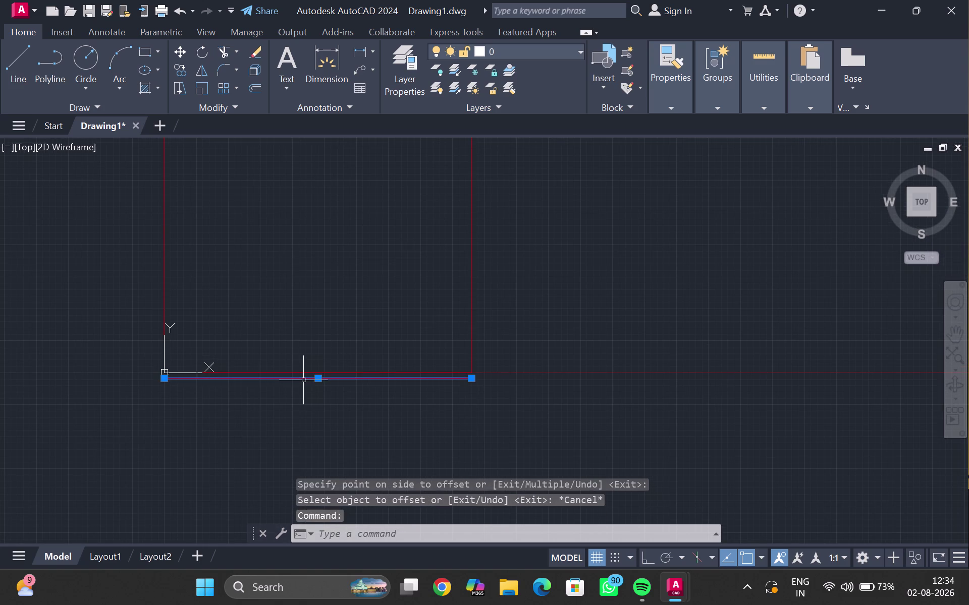
key(Delete)
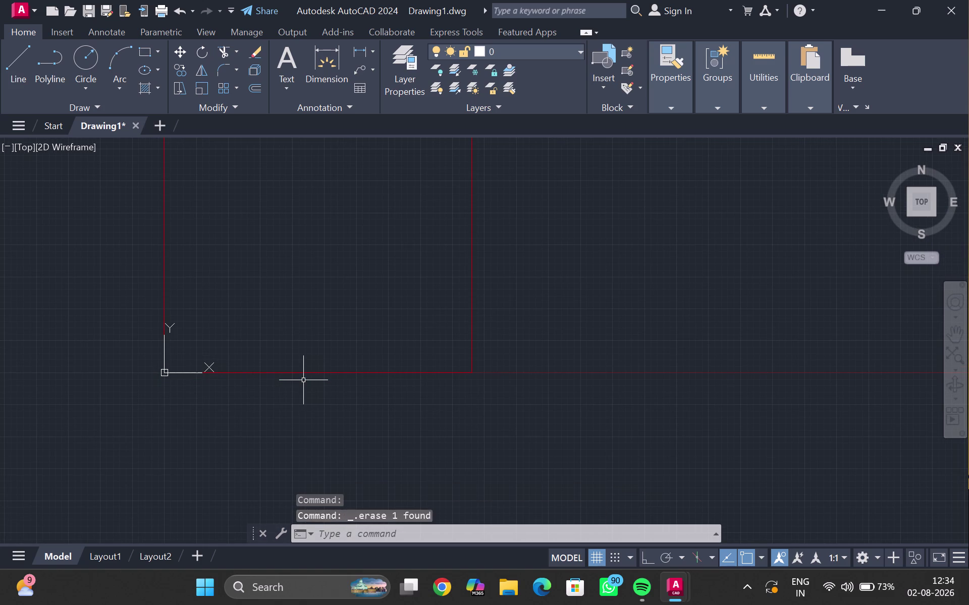
key(Return)
click(315, 375)
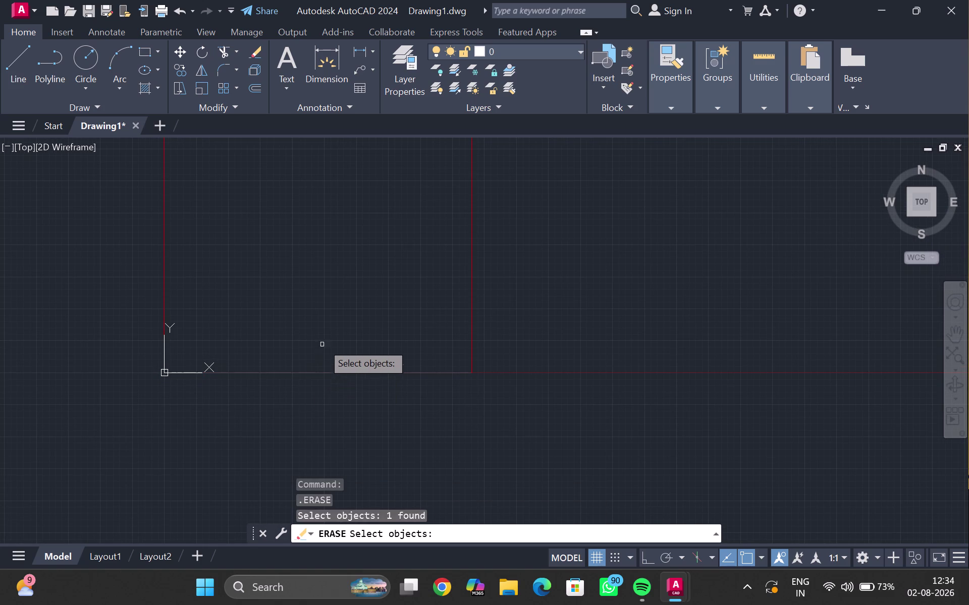
key(Escape)
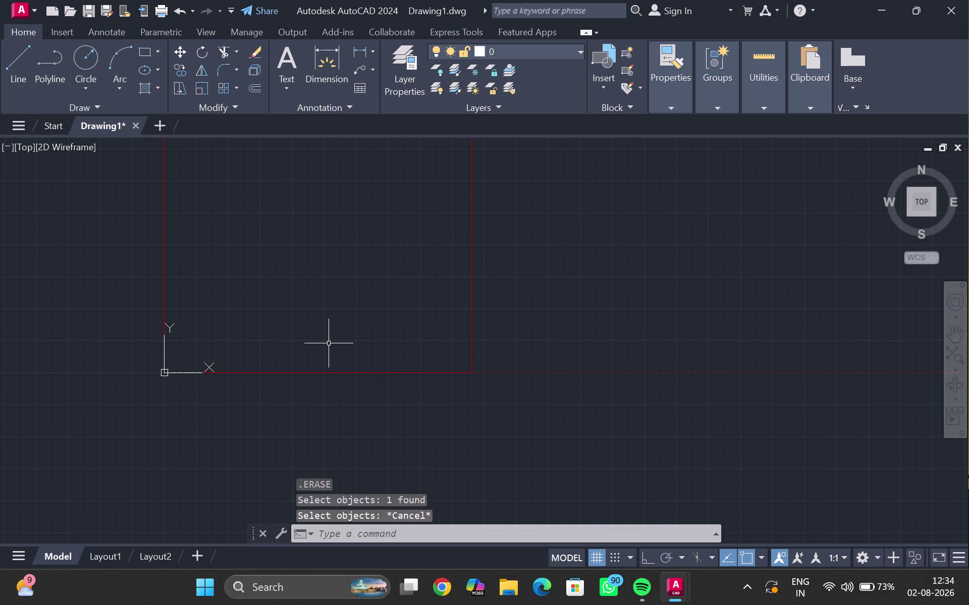
Offset the red plan outline 9" inward to form the inner wall line.
click(335, 371)
key(o)
key(Return)
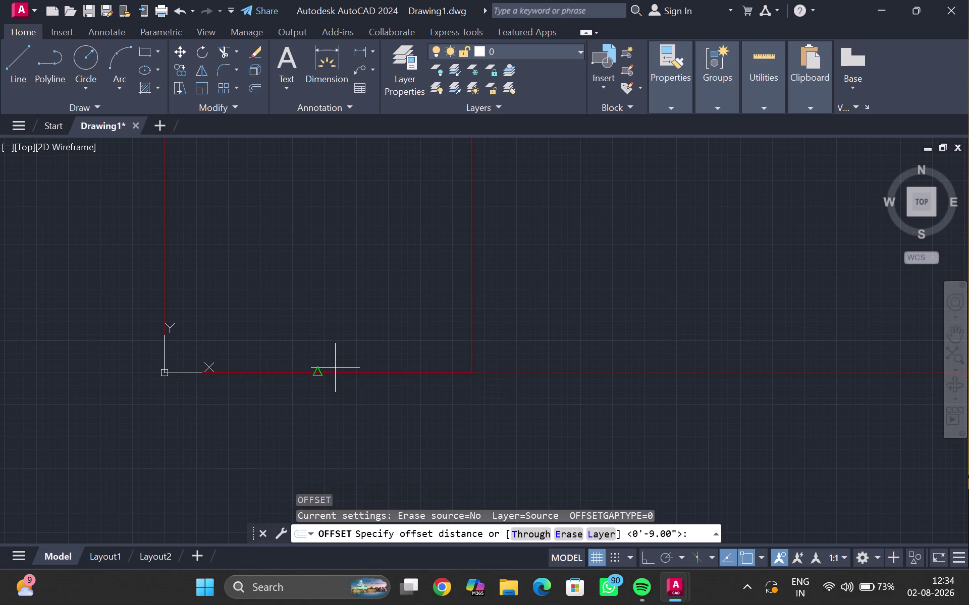
key(9)
key(shift+quotedbl)
key(Return)
click(341, 346)
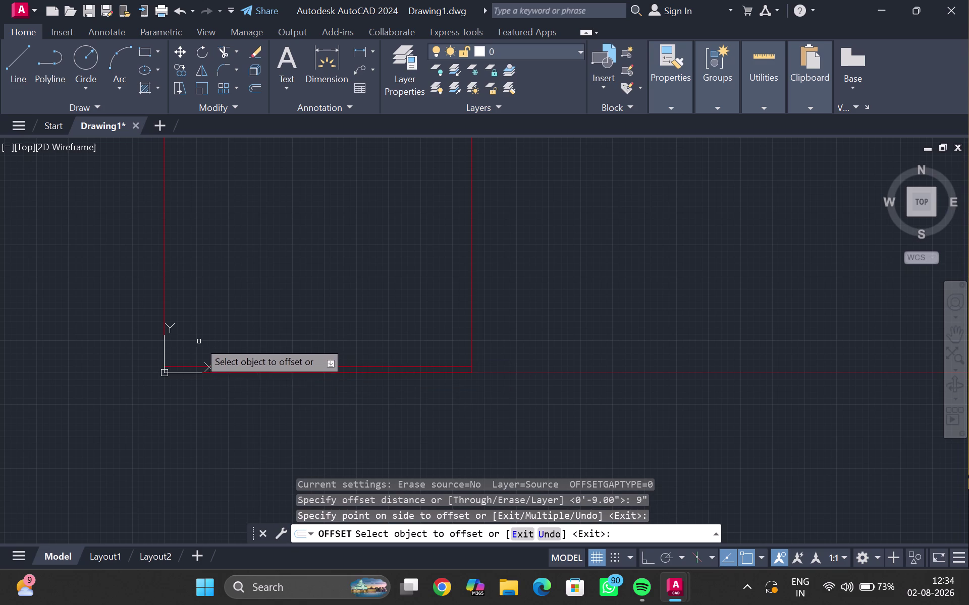
click(163, 316)
click(199, 303)
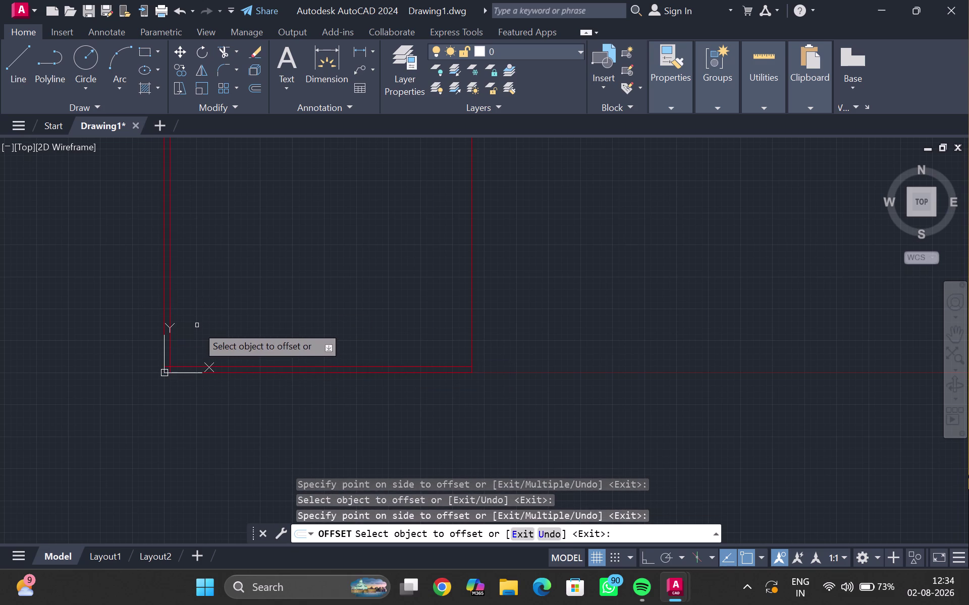
key(Escape)
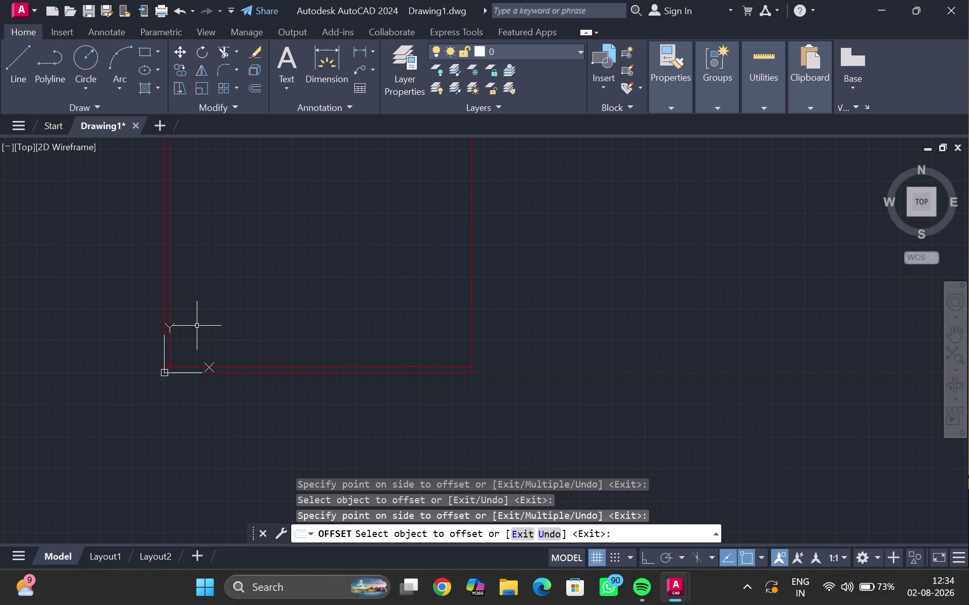
Pan and zoom to show the whole plan outline.
scroll(up, 3)
middle_drag(196, 326, 220, 307)
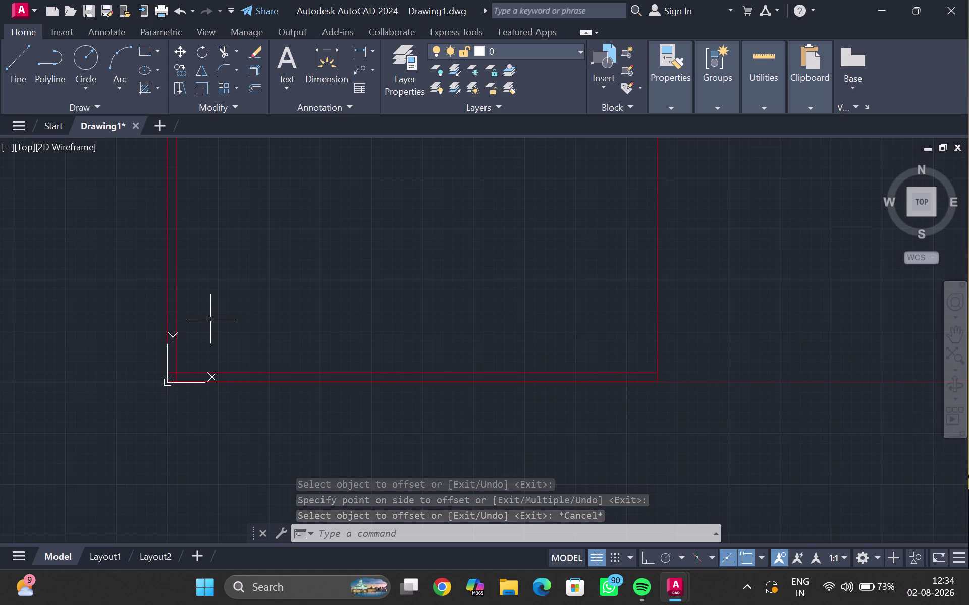
scroll(up, 3)
middle_click(186, 353)
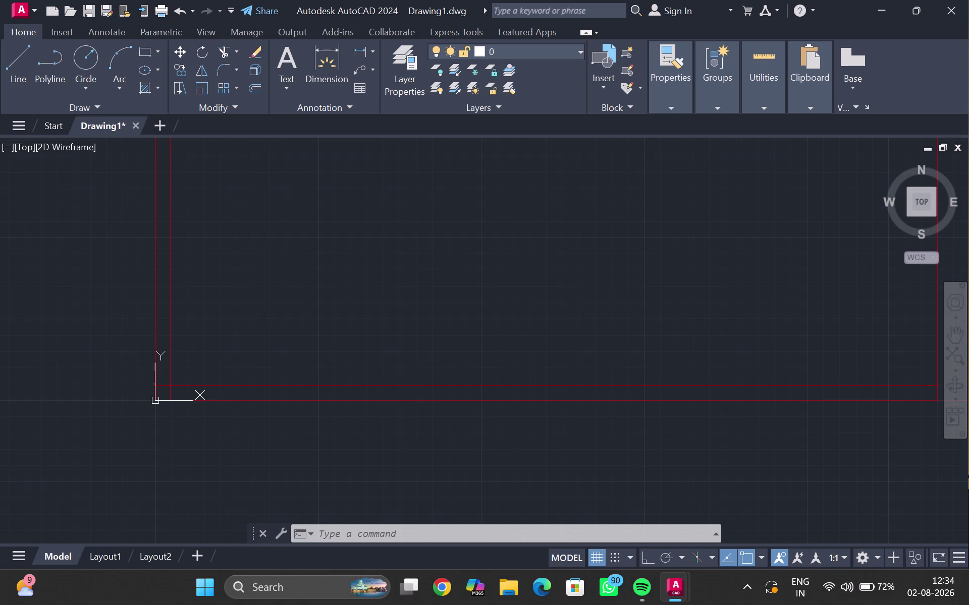
Try picking the inner bottom wall line, cancelling the stray selection box.
click(266, 384)
click(279, 350)
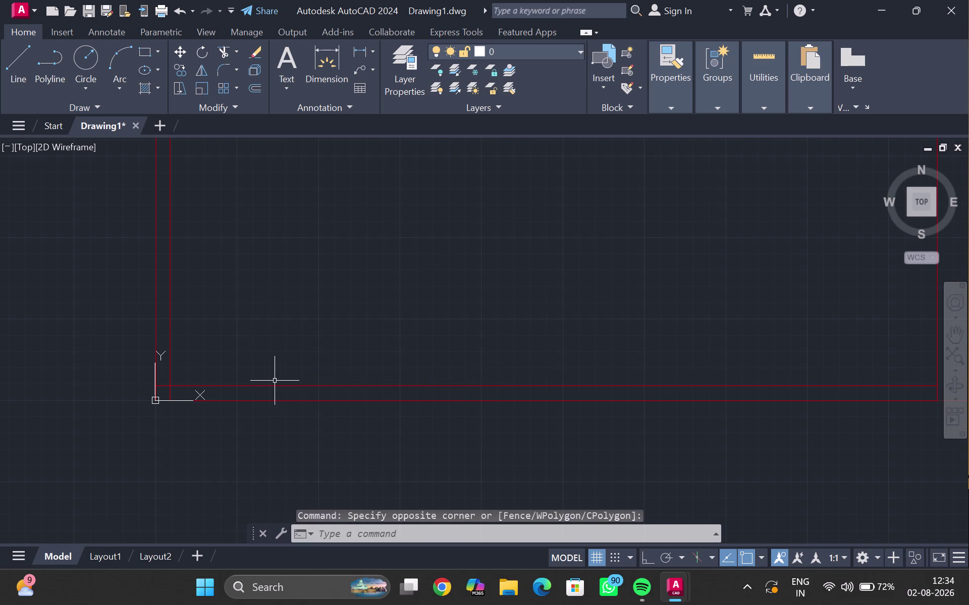
click(274, 384)
key(o)
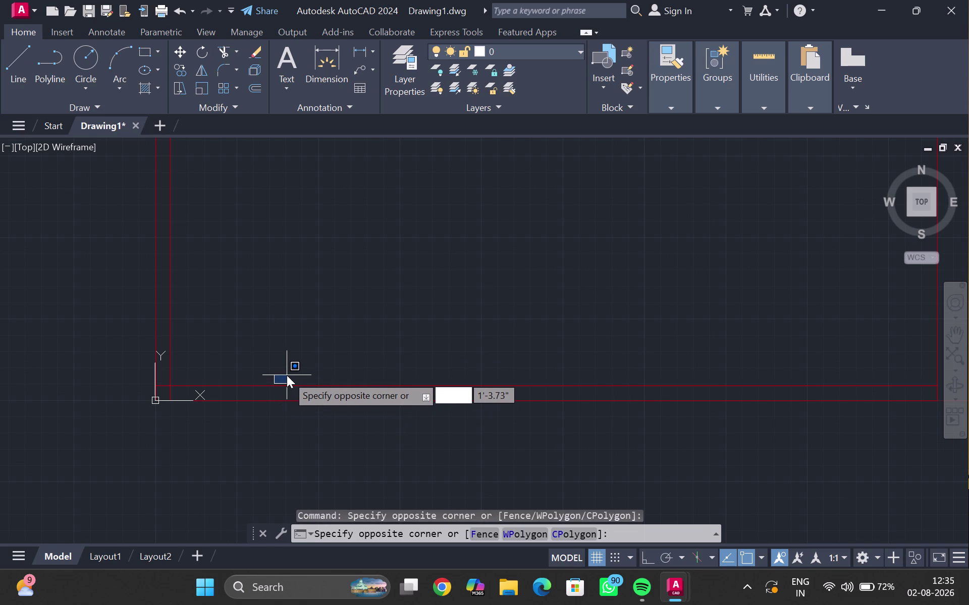
key(Escape)
Offset the inner bottom wall line 9'4.5" upward.
click(286, 387)
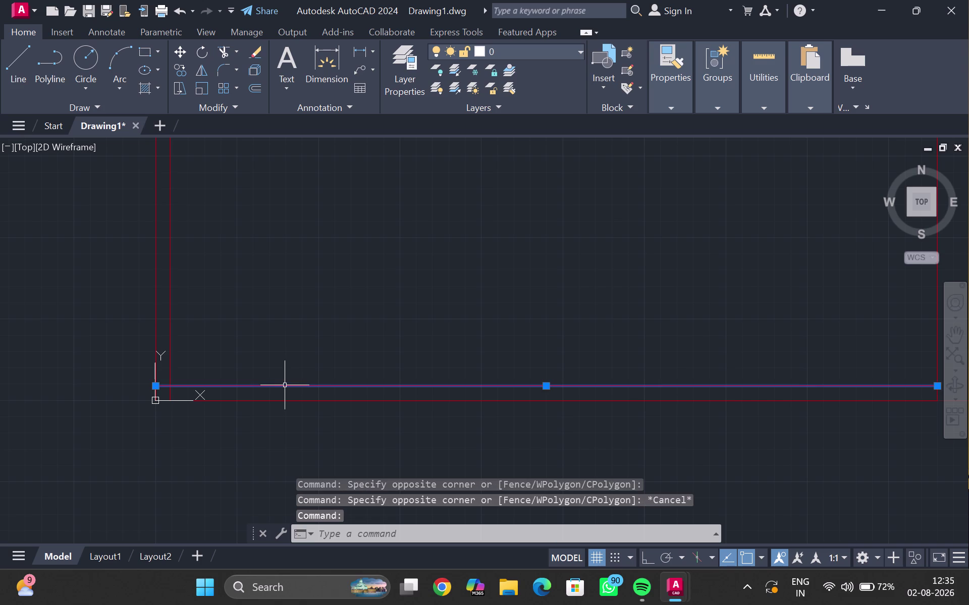
key(o)
key(Return)
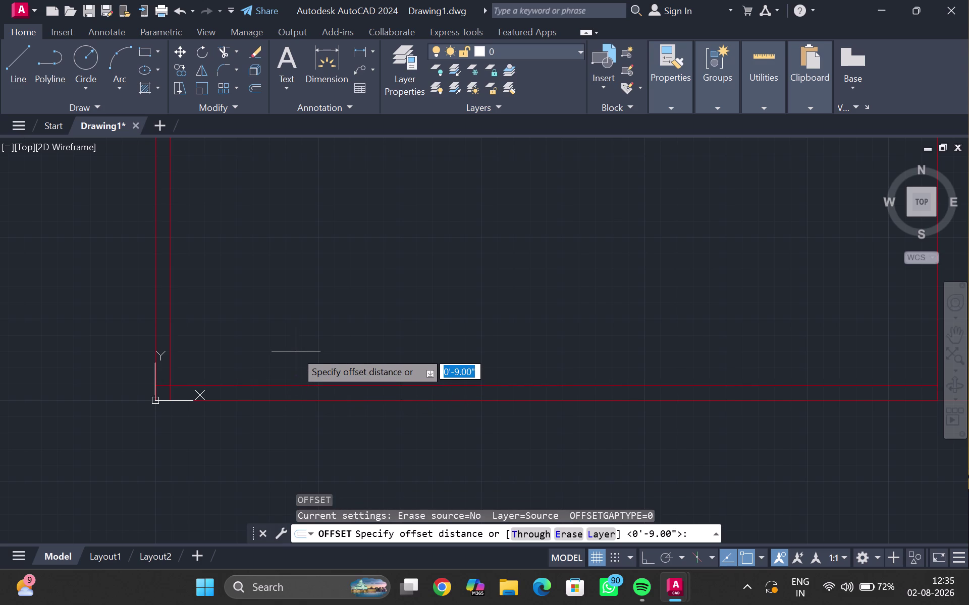
text(9')
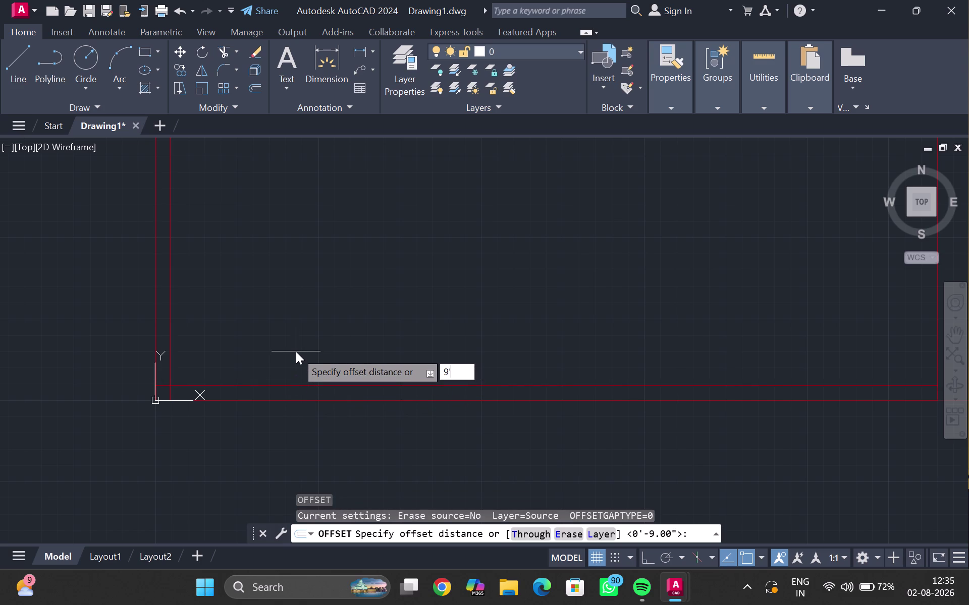
text(4.)
key(5)
key(shift+quotedbl)
key(Return)
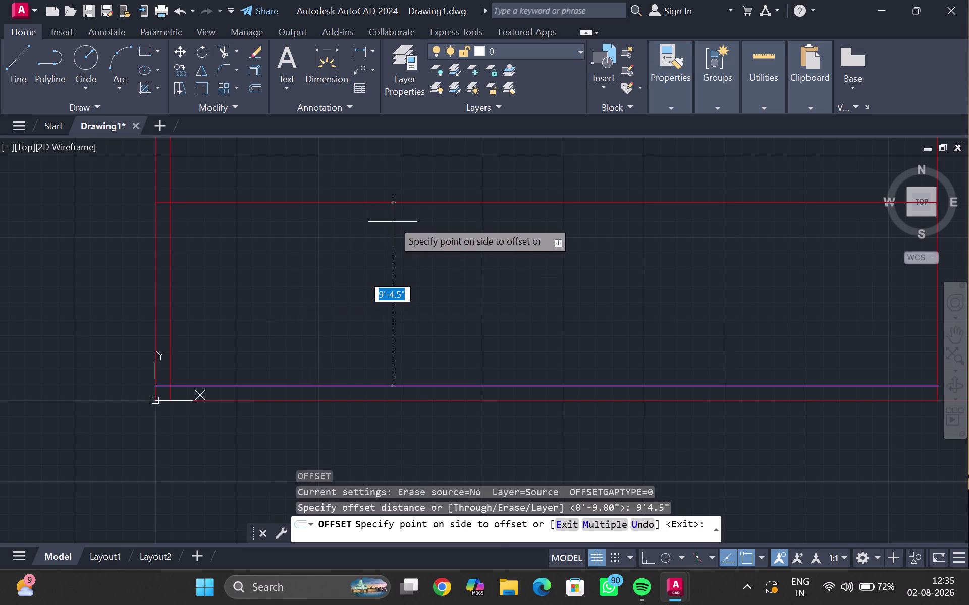
click(393, 215)
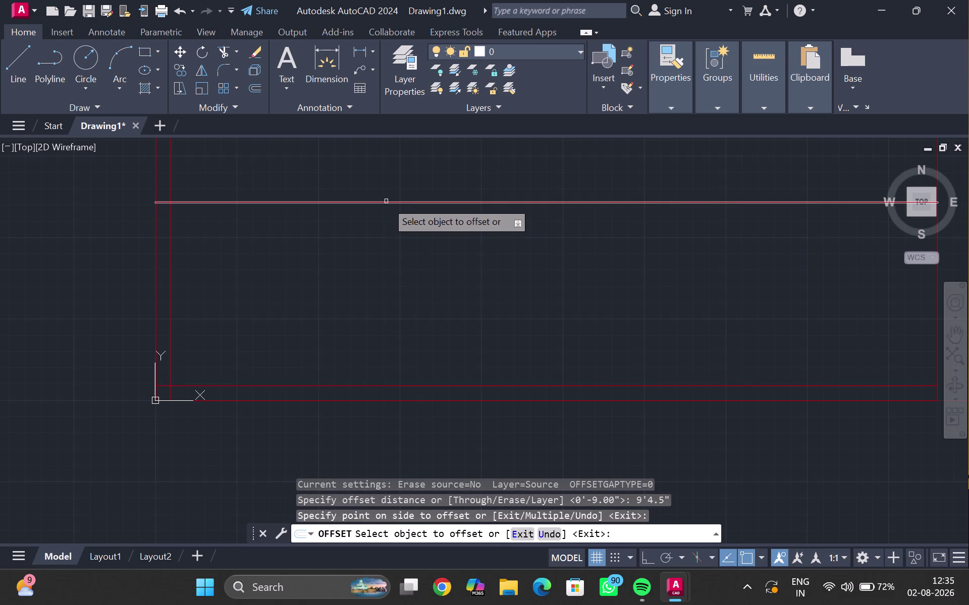
Offset the new horizontal line a further 9" upward.
click(386, 201)
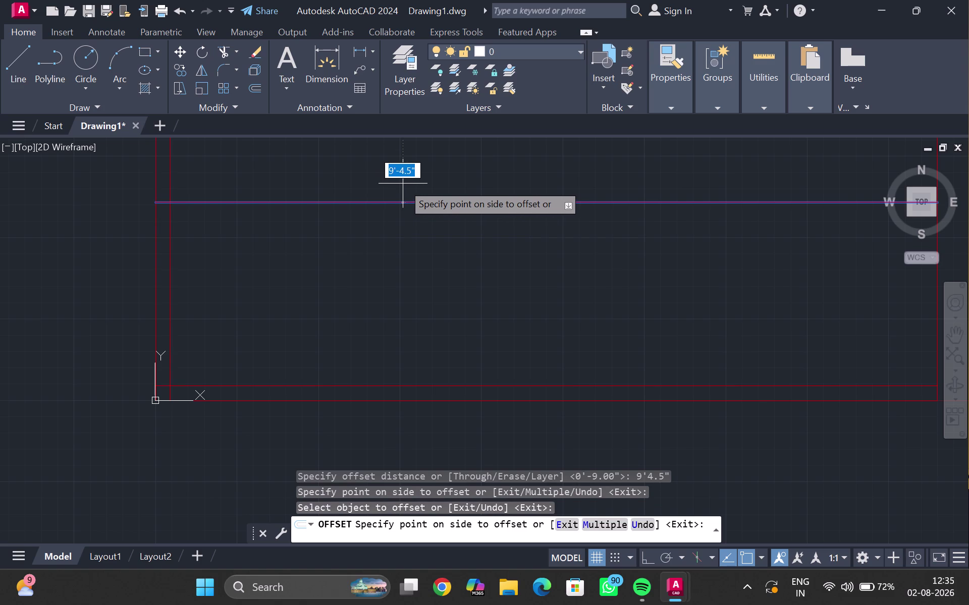
text(9")
key(Return)
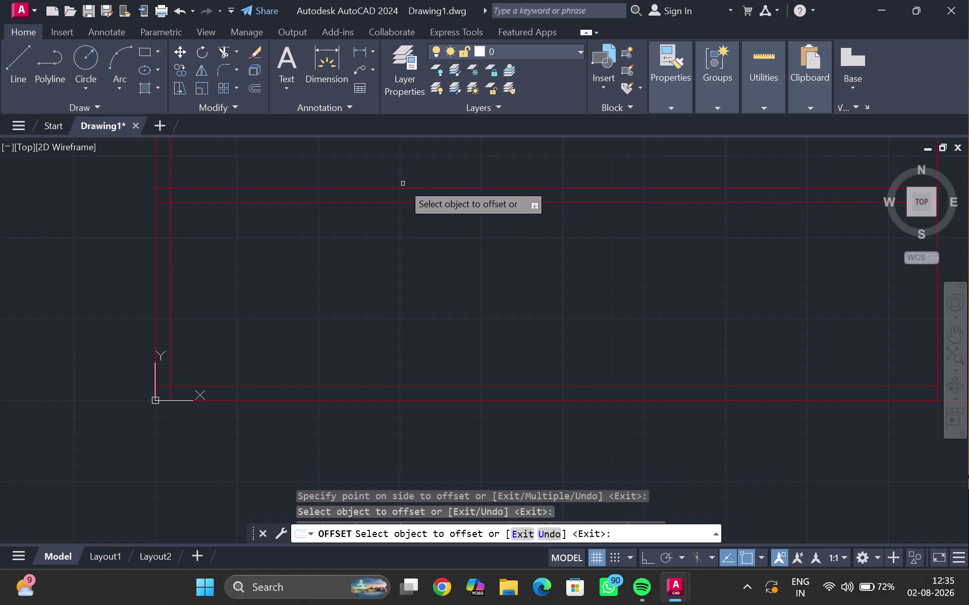
Offset the inner left wall line 13'9" to the right.
scroll(down, 3)
middle_drag(410, 211, 305, 274)
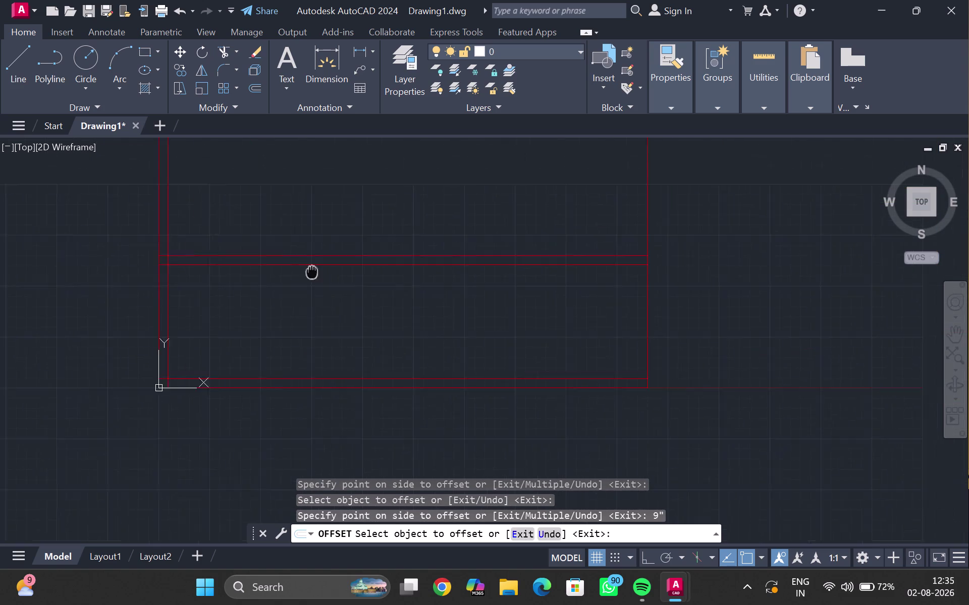
middle_drag(305, 273, 235, 281)
middle_drag(219, 290, 241, 270)
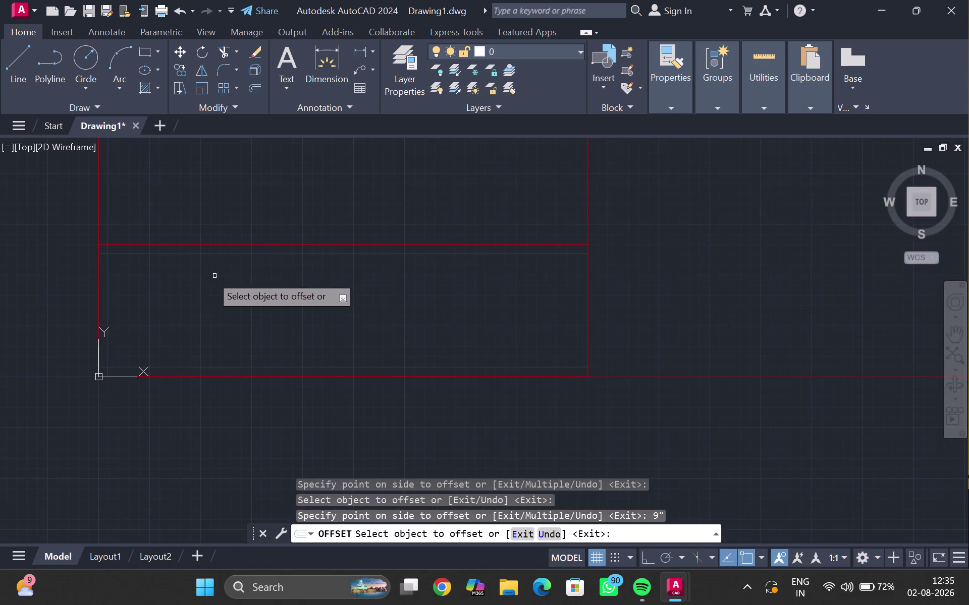
click(106, 292)
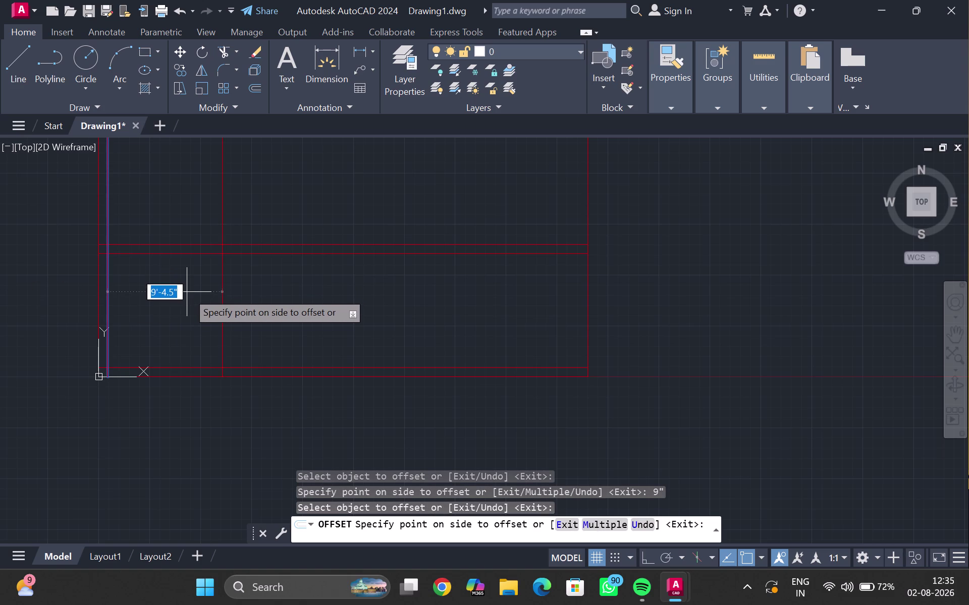
key(1)
text(3)
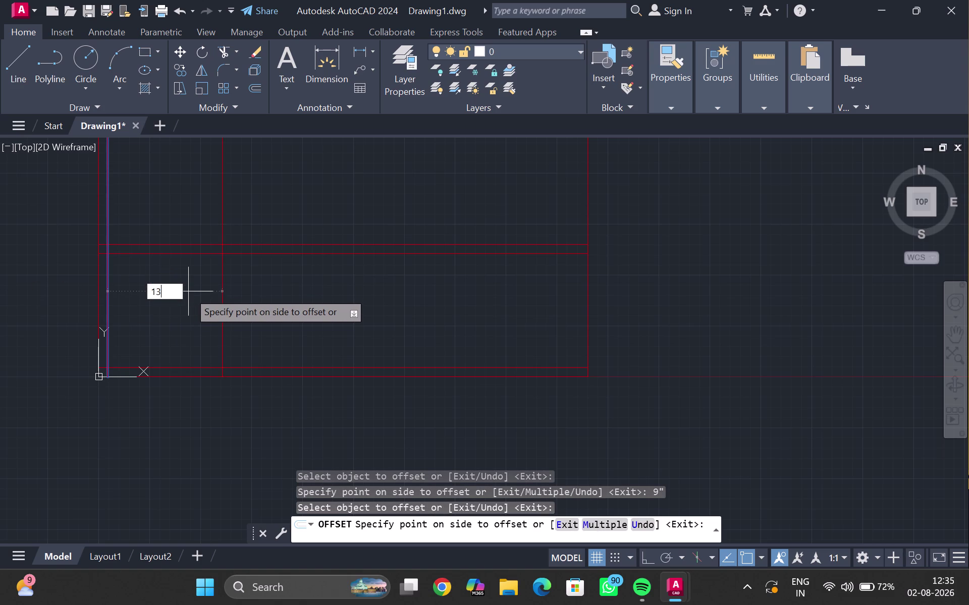
text(')
text(9")
key(Return)
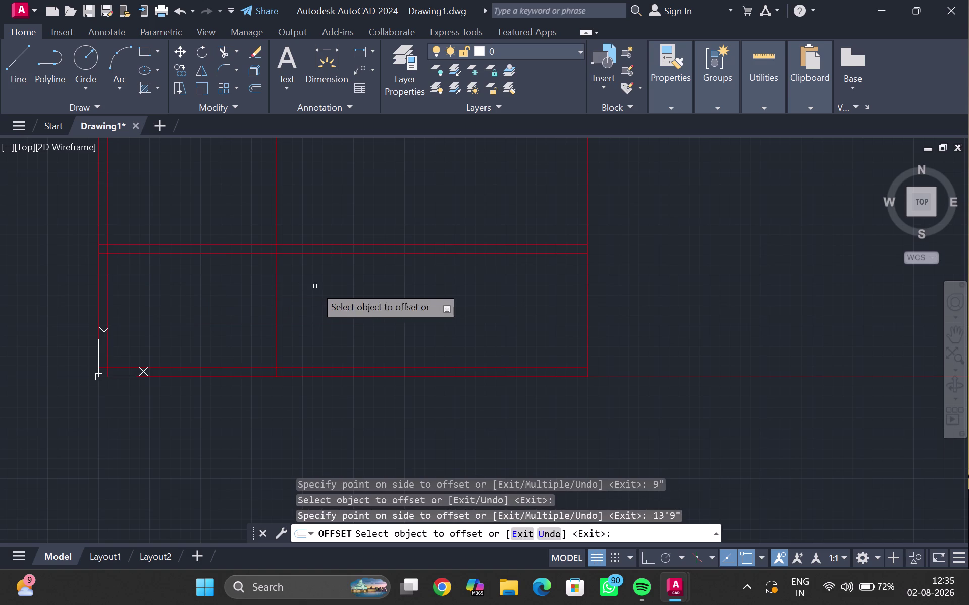
Offset the new vertical line a further 9" to the right.
click(275, 291)
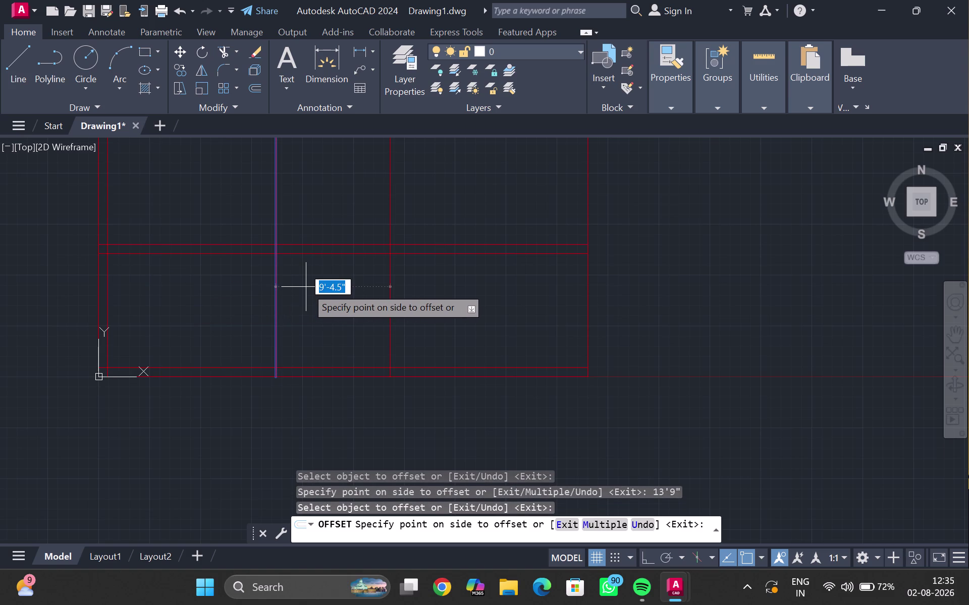
text(9")
key(Return)
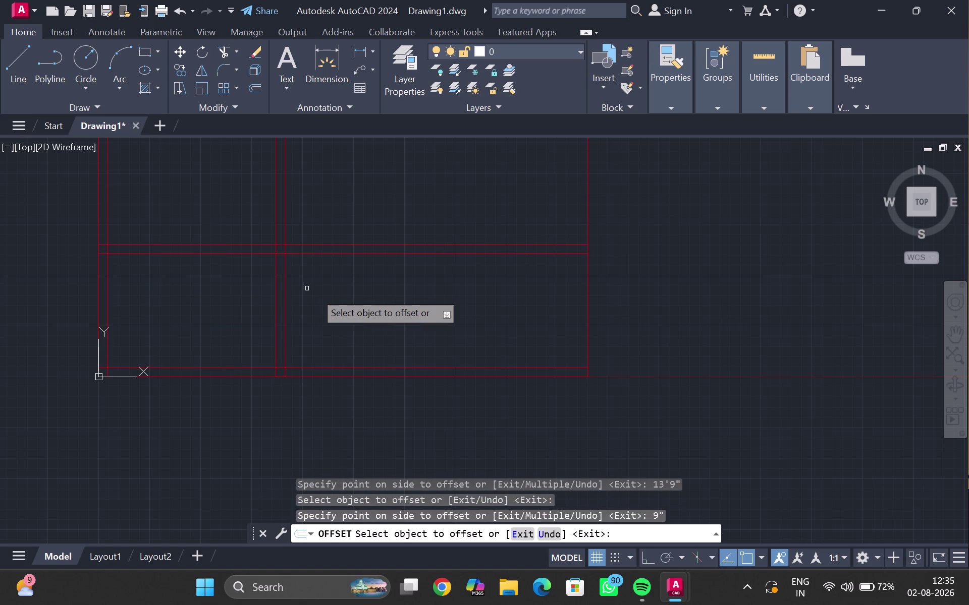
key(Escape)
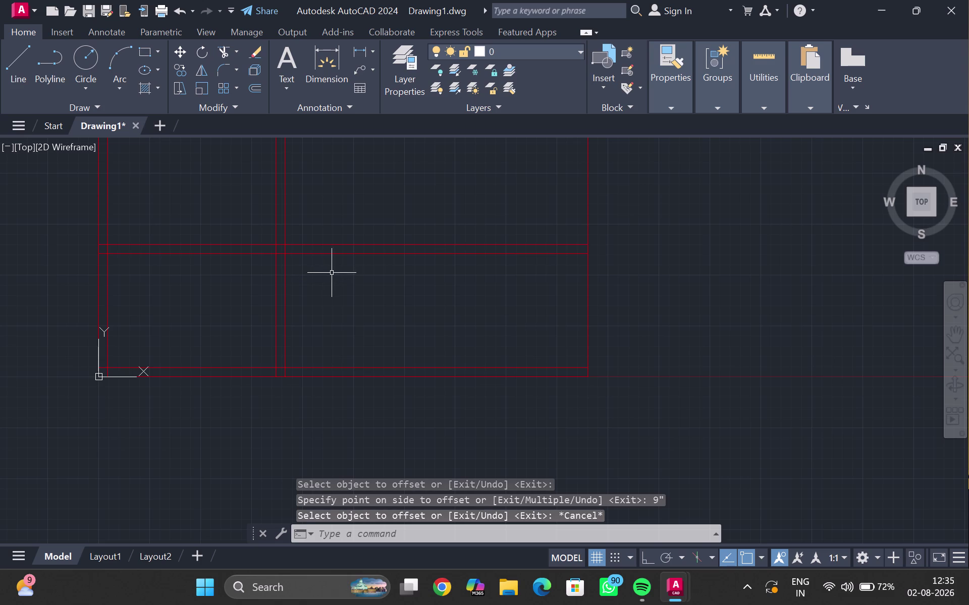
Fence-trim the overhanging partition lines to enclose the lower-left room, then show the measuring tools.
key(t)
key(r)
key(Return)
drag(350, 266, 356, 258)
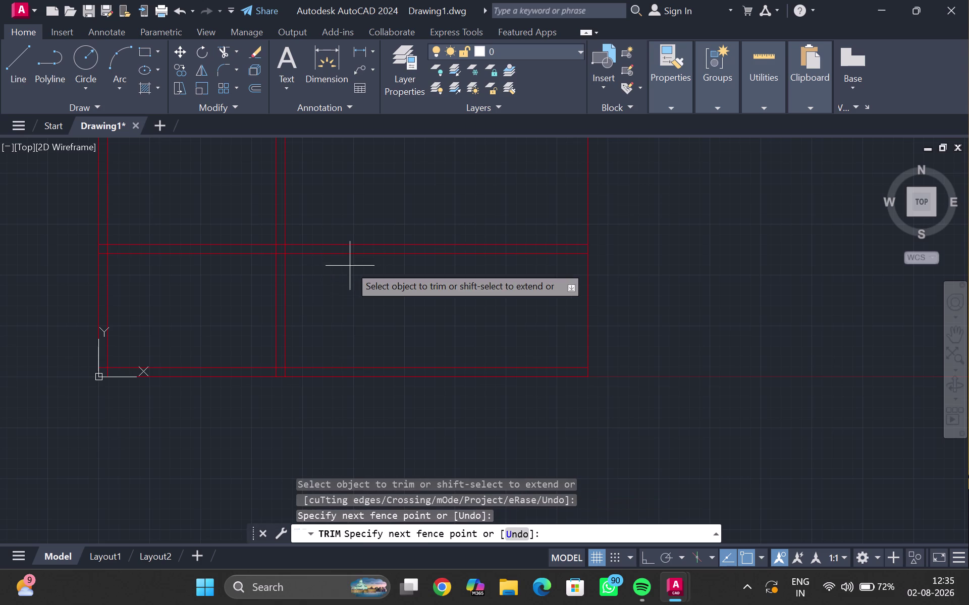
drag(356, 258, 227, 193)
scroll(down, 3)
middle_drag(226, 193, 229, 231)
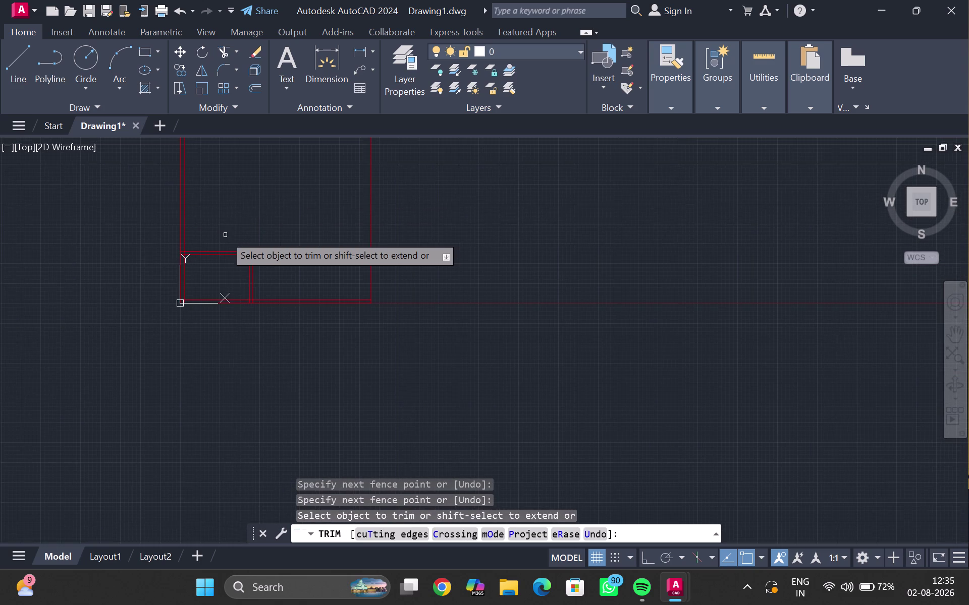
scroll(up, 3)
middle_drag(220, 238, 270, 222)
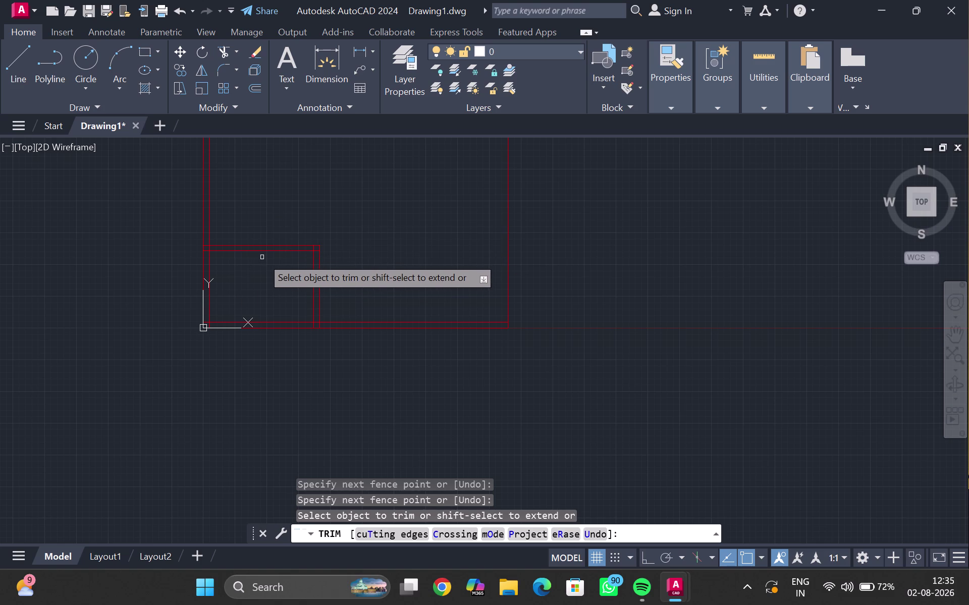
key(Escape)
click(759, 107)
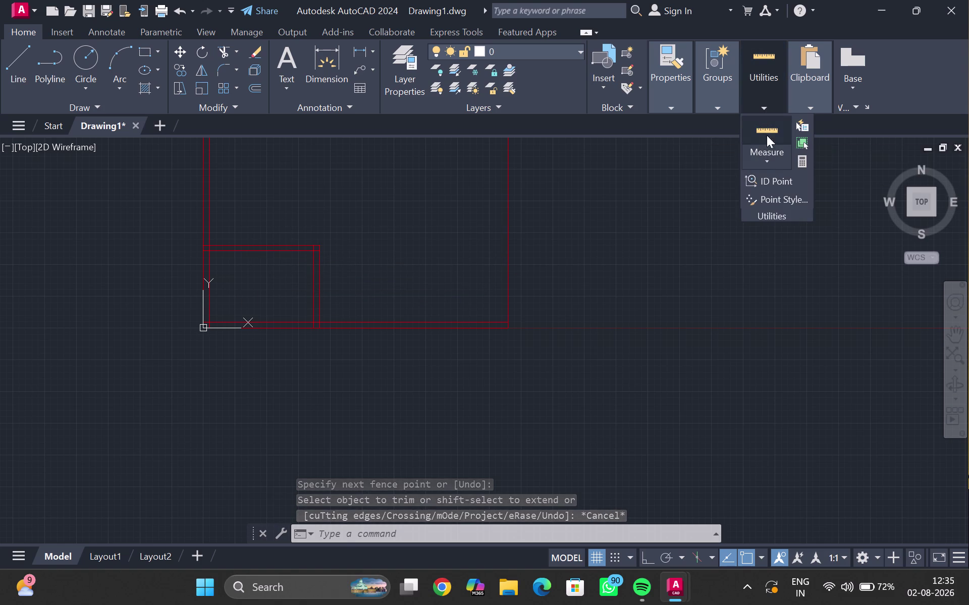
click(779, 126)
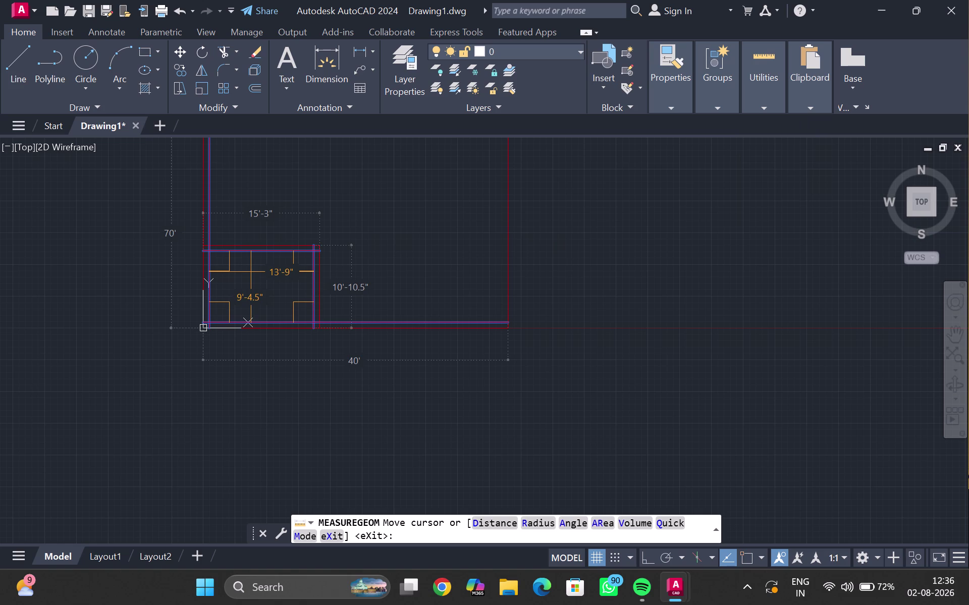
key(Escape)
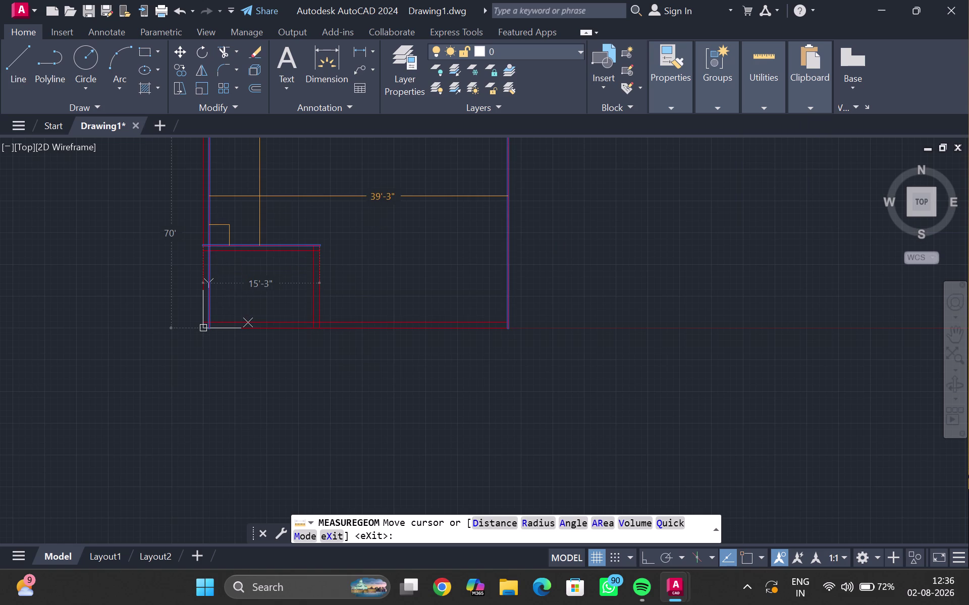
middle_drag(259, 195, 244, 269)
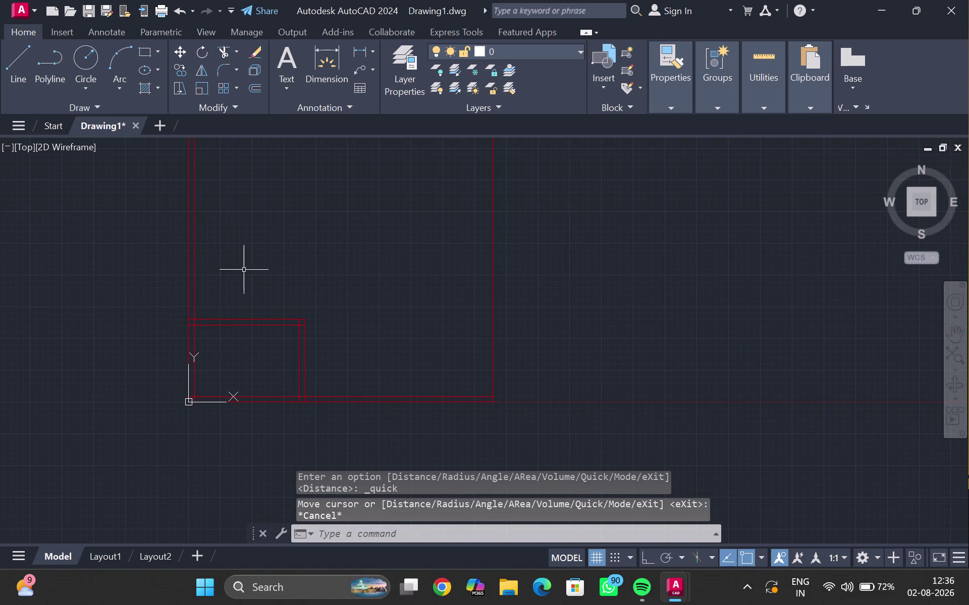
middle_drag(239, 277, 238, 302)
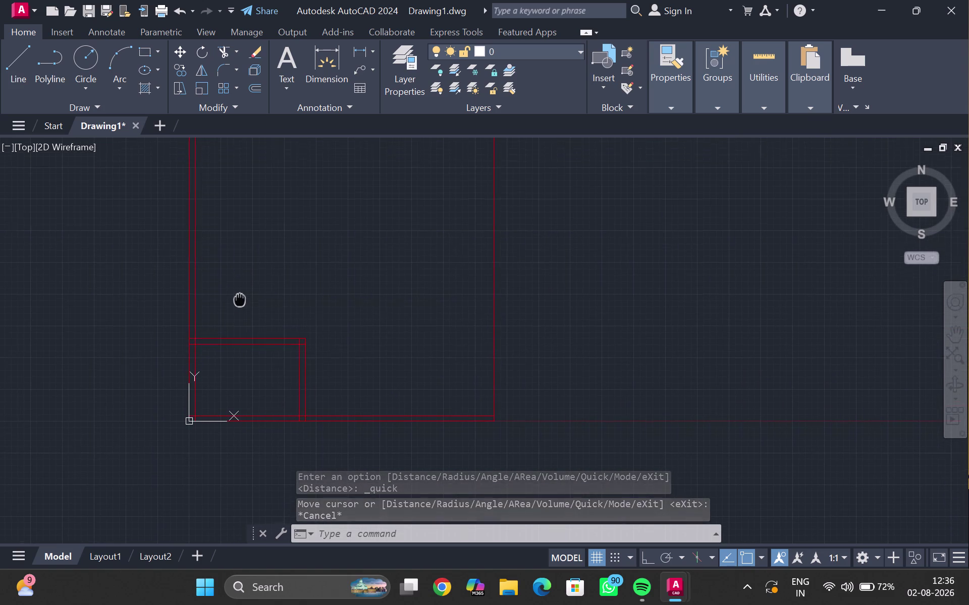
middle_drag(238, 303, 232, 320)
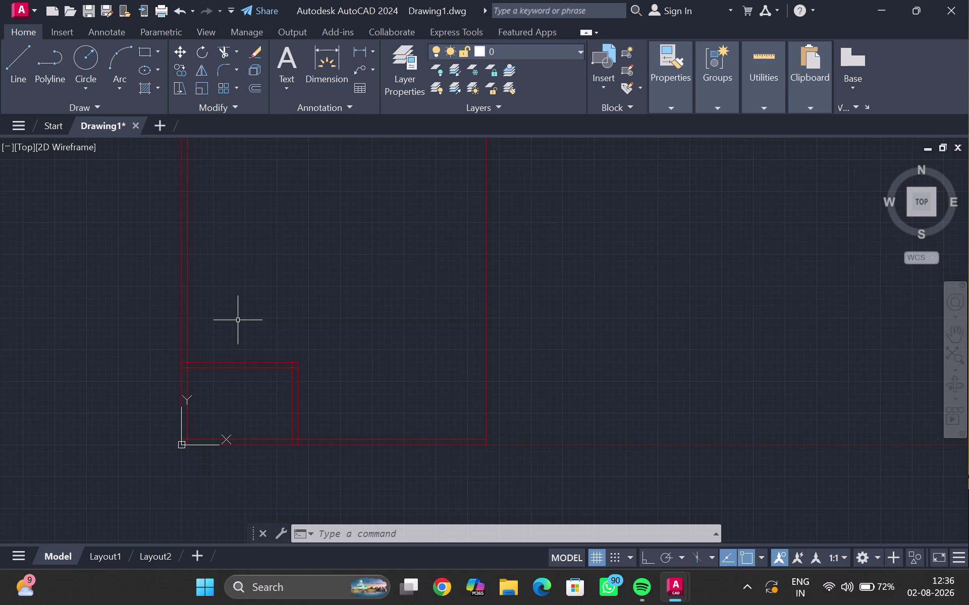
middle_click(238, 320)
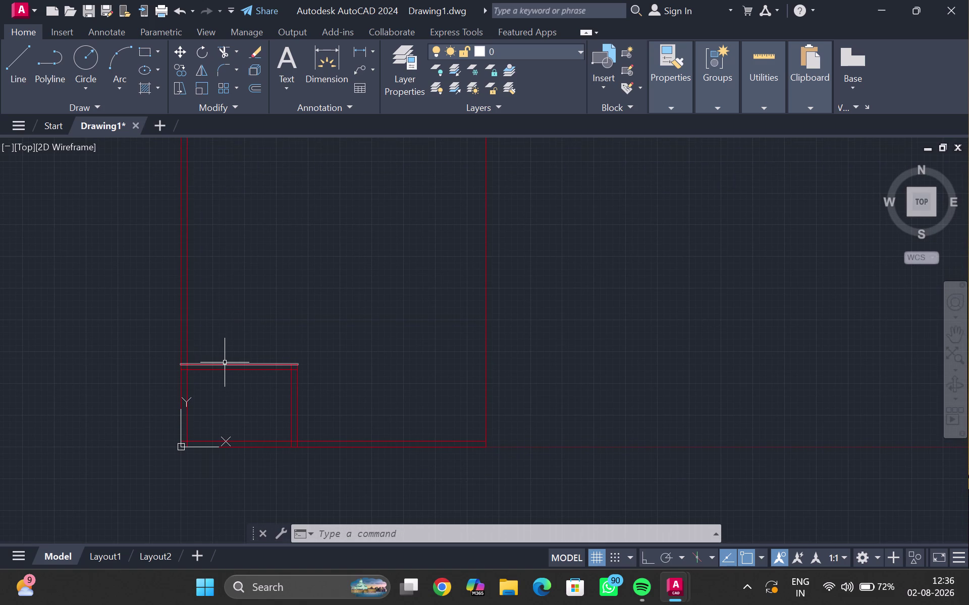
Offset the corner room's top line 16' upward to form a new partition line.
click(225, 362)
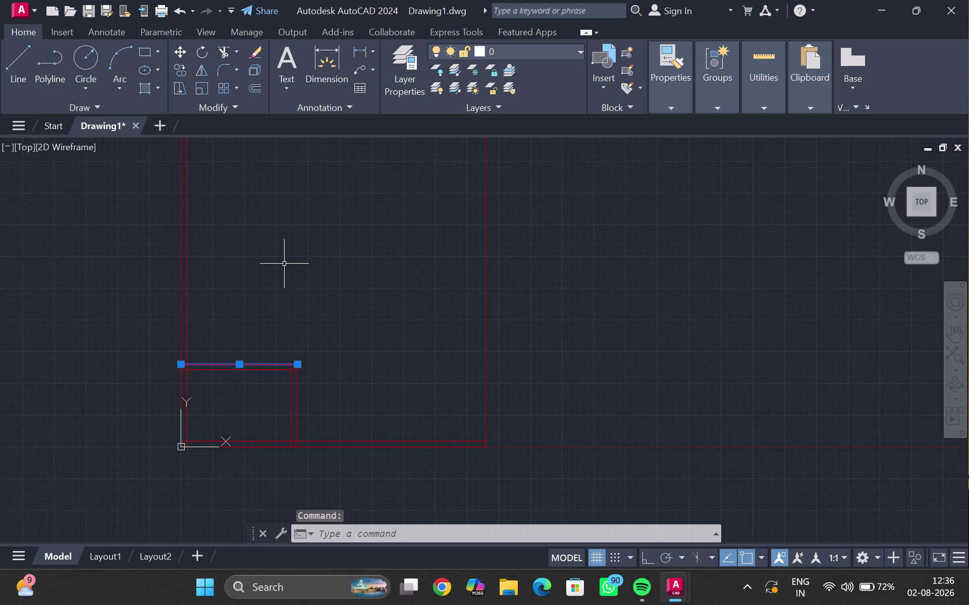
key(o)
key(Return)
text(16)
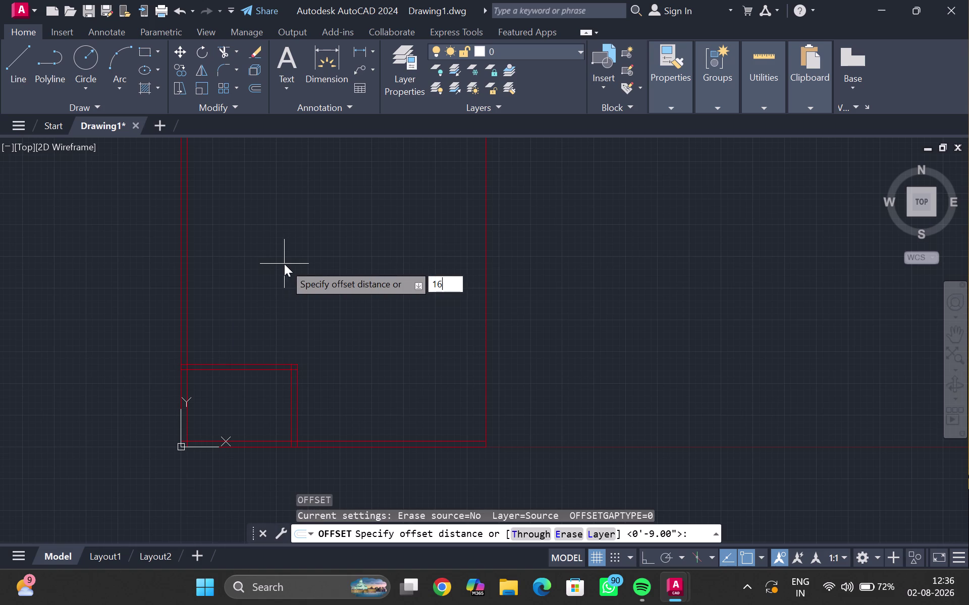
text(')
key(Return)
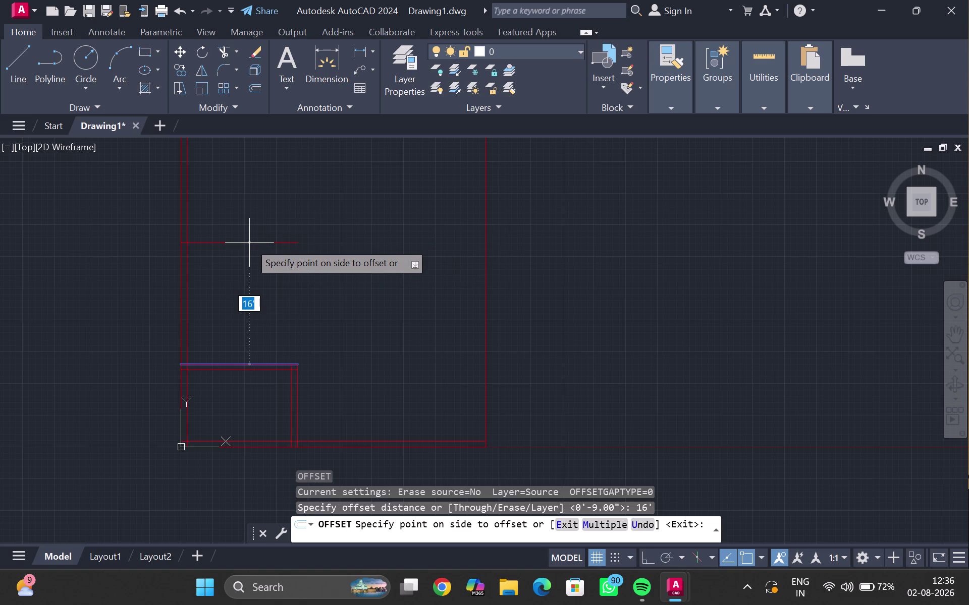
click(282, 226)
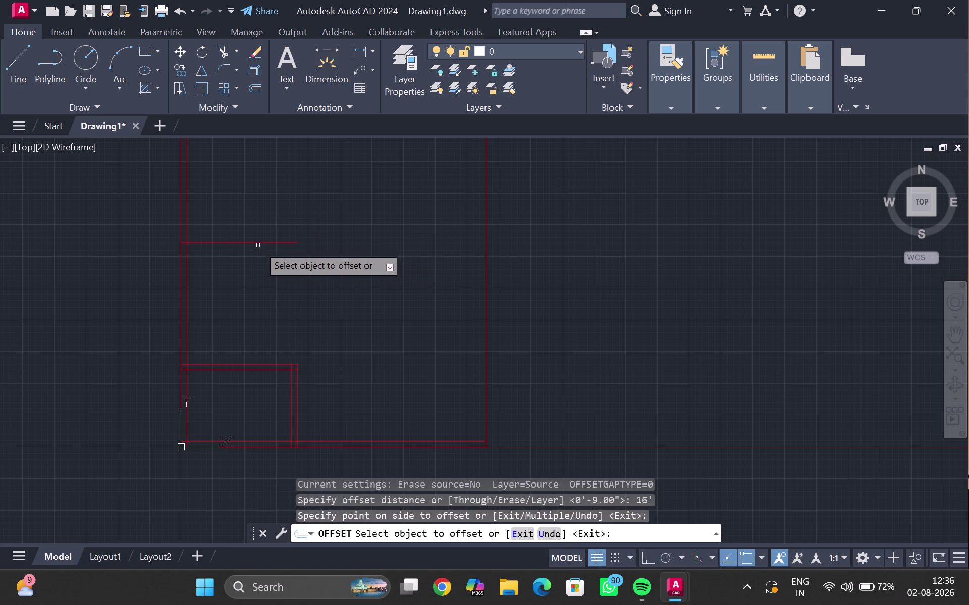
Offset the new partition line 9" to give the wall its thickness.
click(258, 243)
text(9)
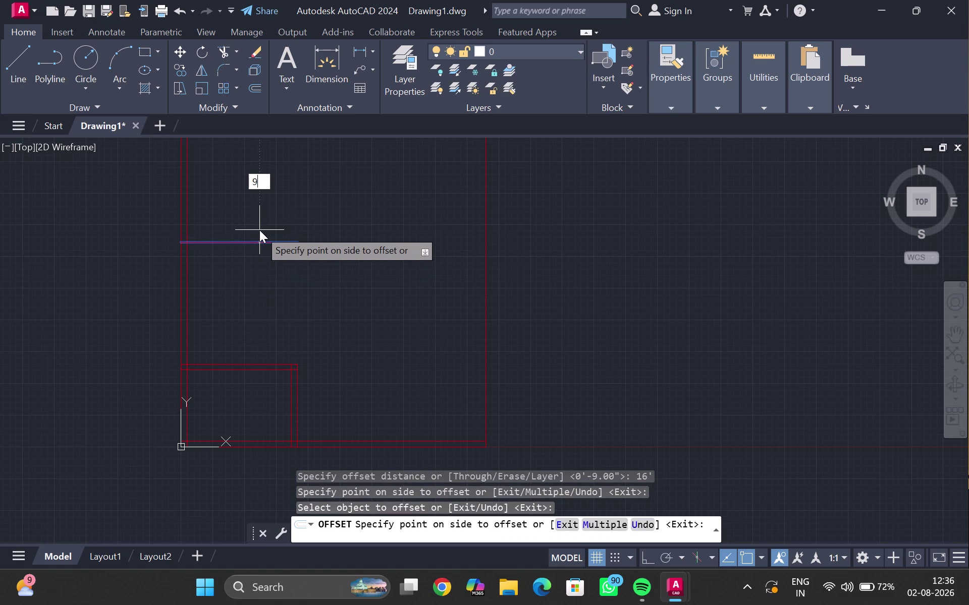
text(")
key(Return)
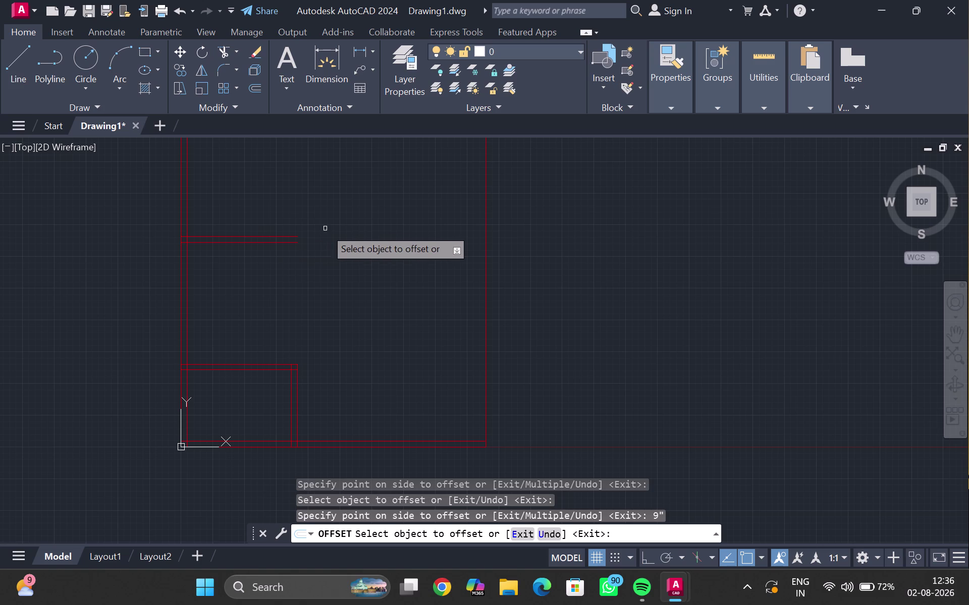
Offset the inner left wall 13' to the right, end the offset, and select the new line.
click(187, 278)
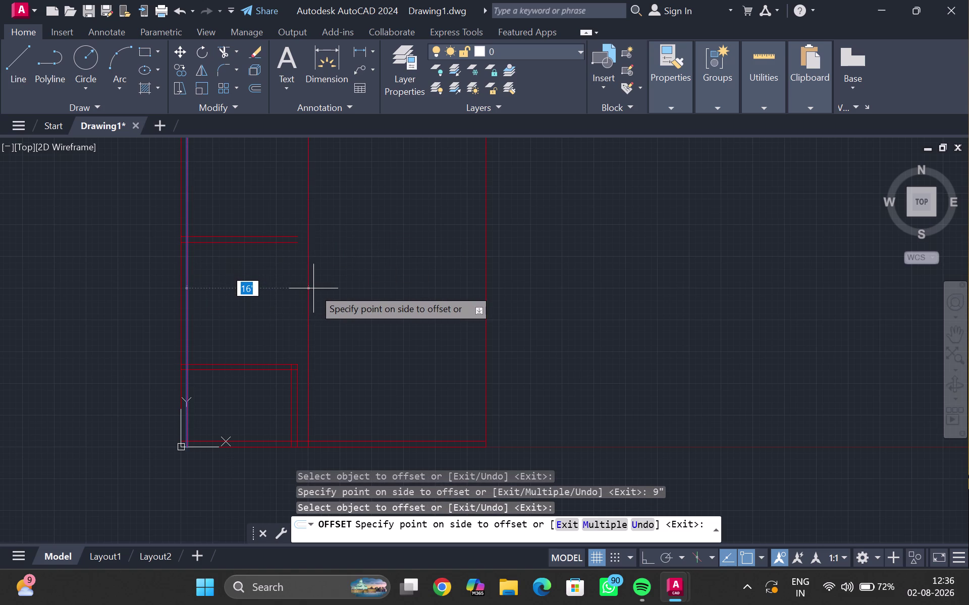
text(1)
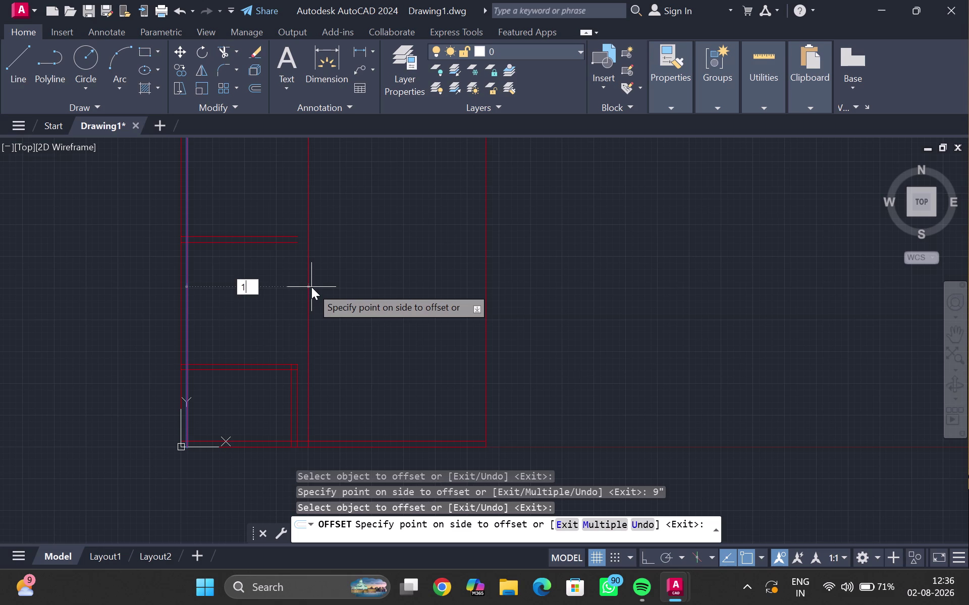
text(3')
key(Return)
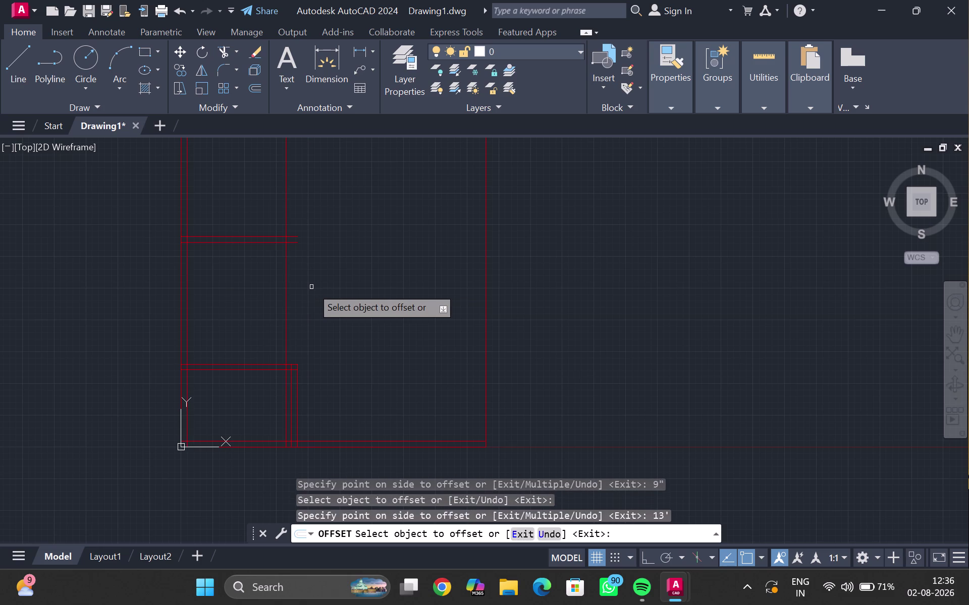
key(Escape)
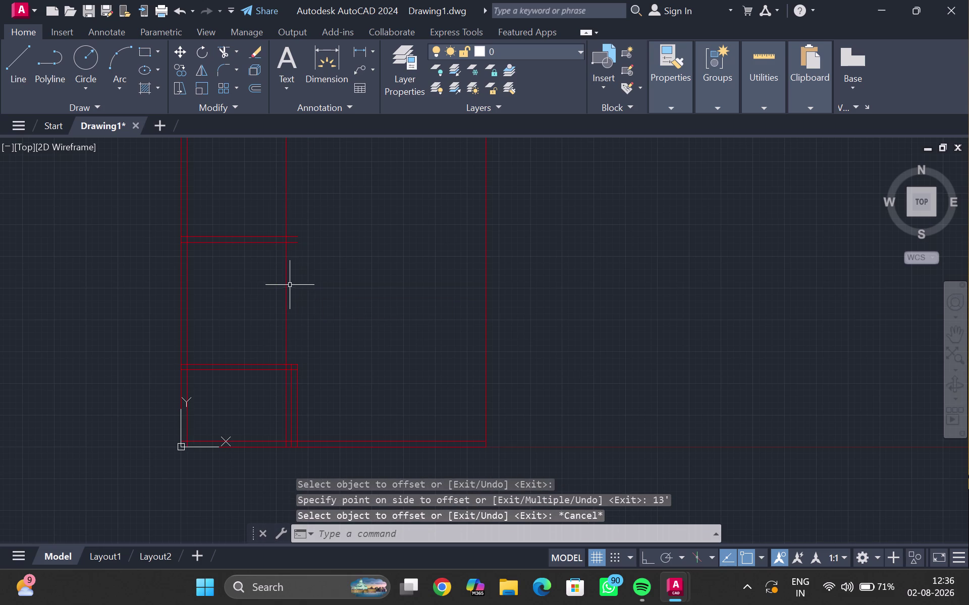
click(287, 289)
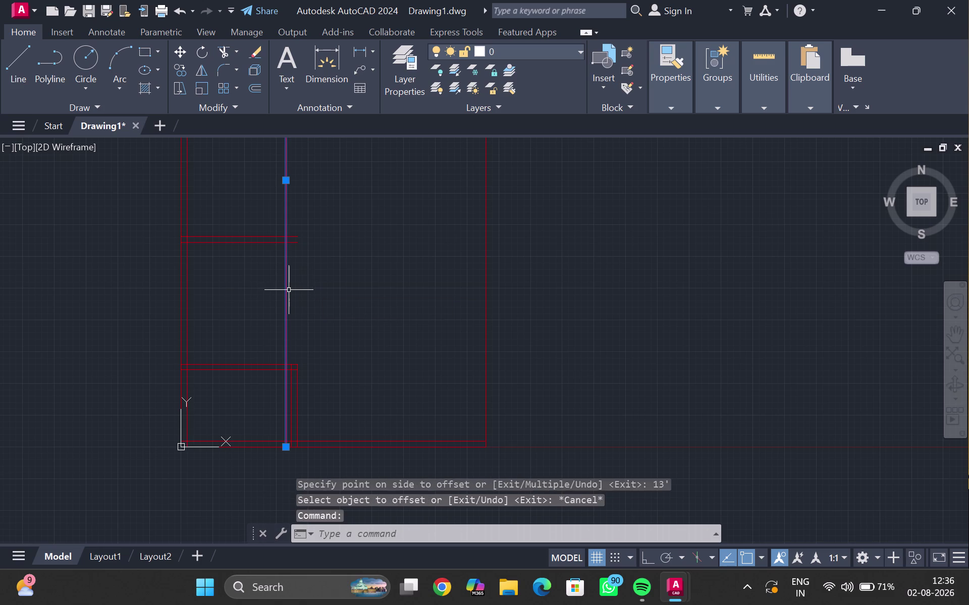
Erase the stray 13' vertical line, then cancel a repeated 13' offset of the left wall.
key(Delete)
click(187, 263)
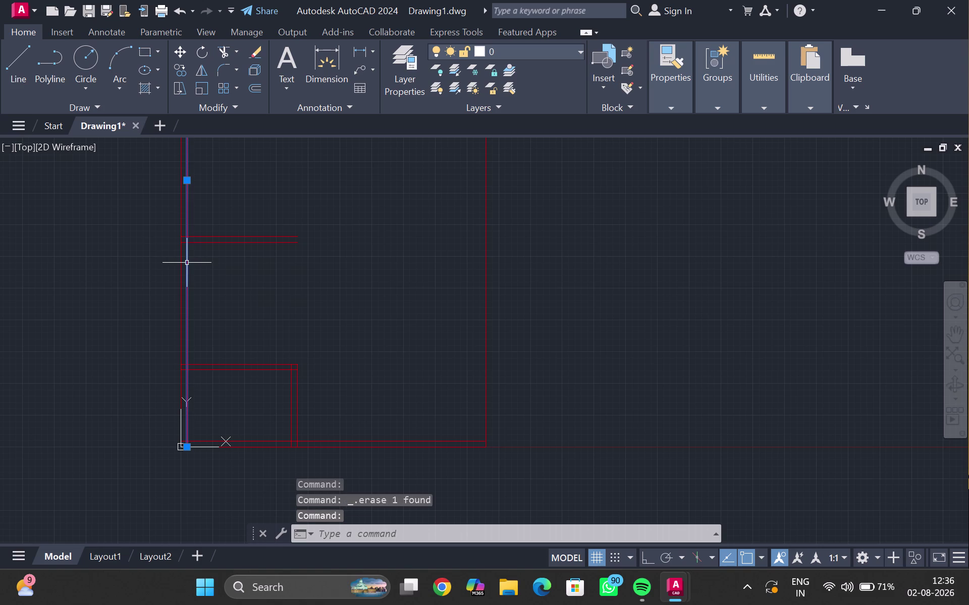
key(o)
key(Return)
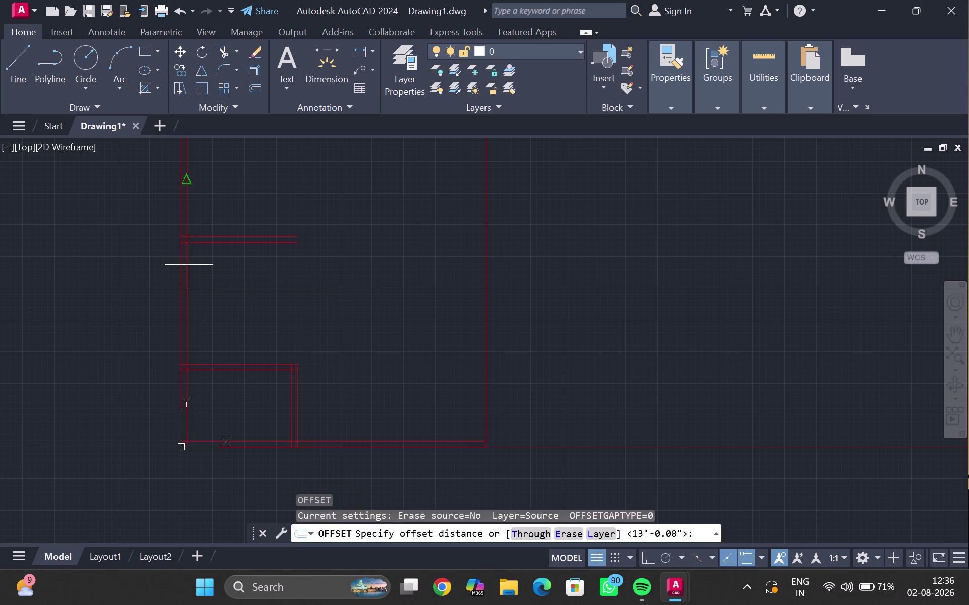
text(13)
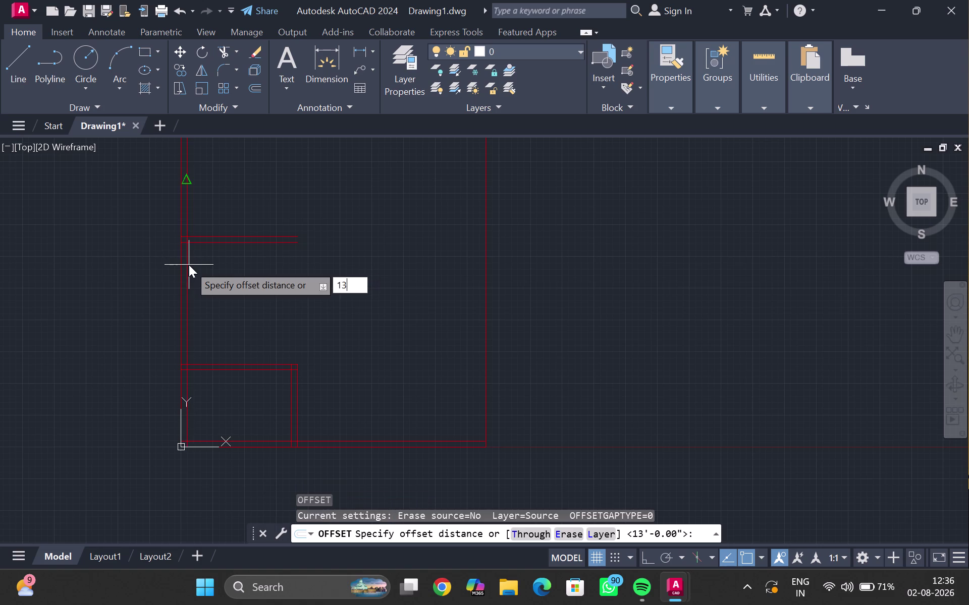
text(')
key(Return)
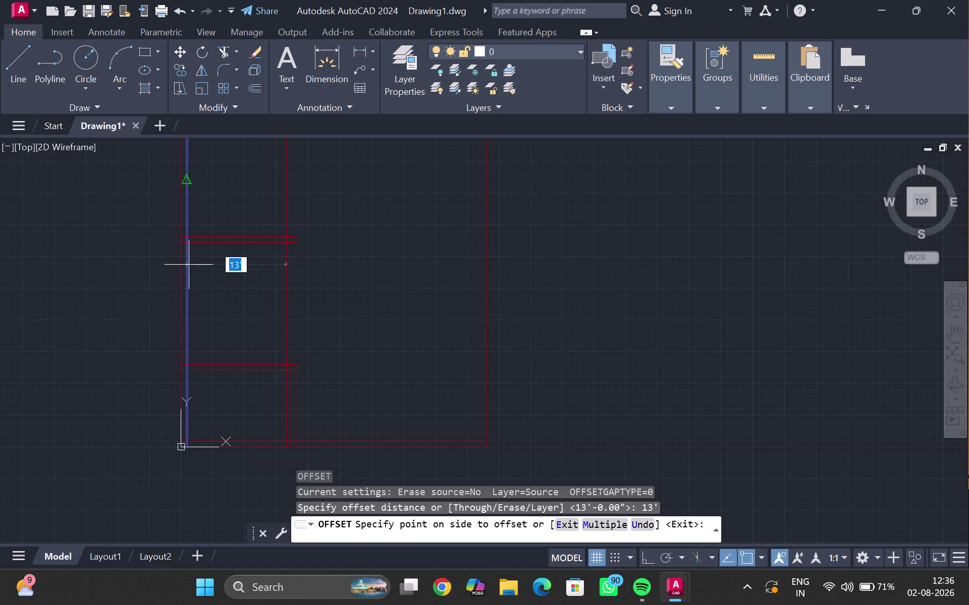
key(Escape)
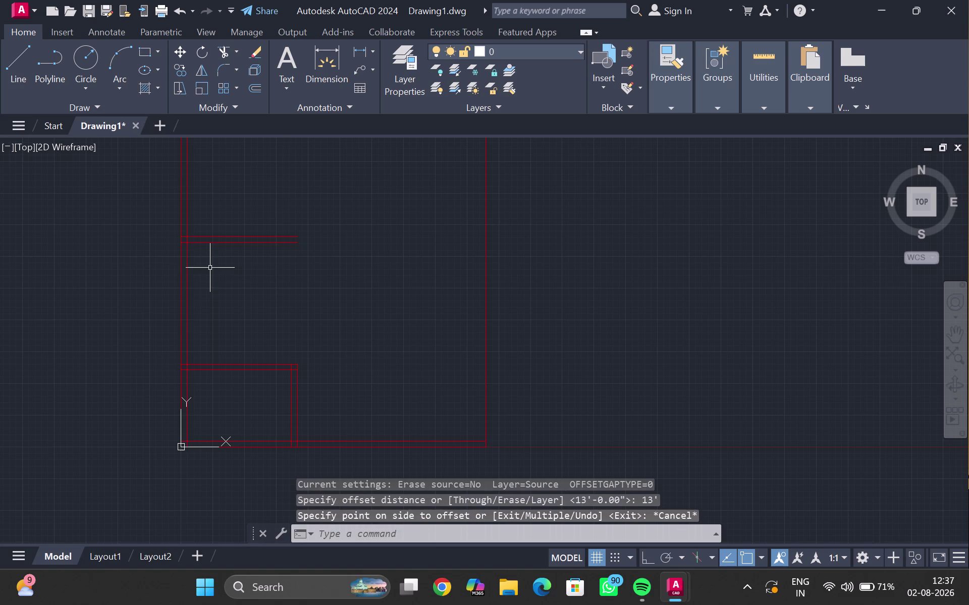
middle_drag(231, 364, 237, 318)
scroll(up, 3)
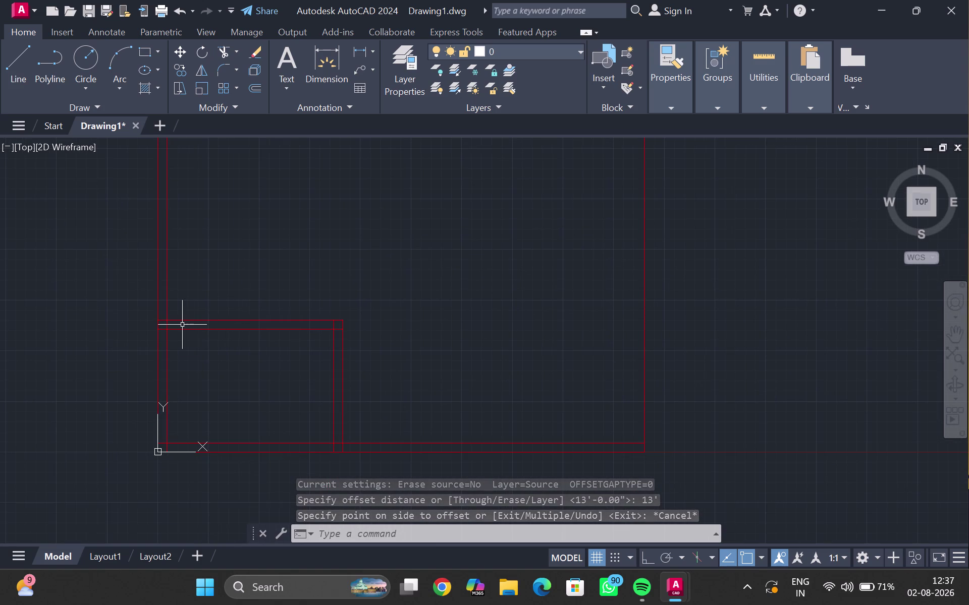
key(d)
text(li)
key(Return)
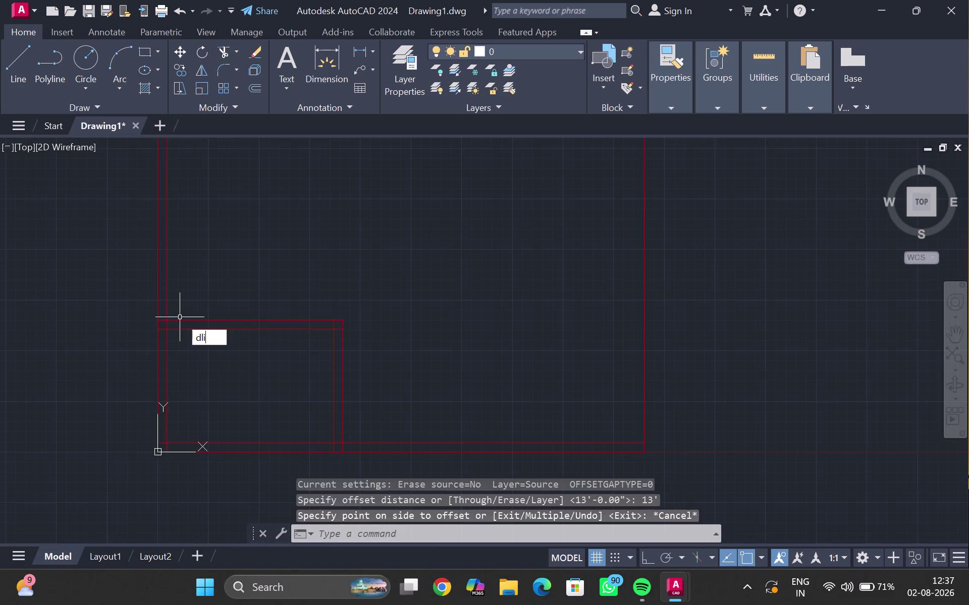
click(166, 332)
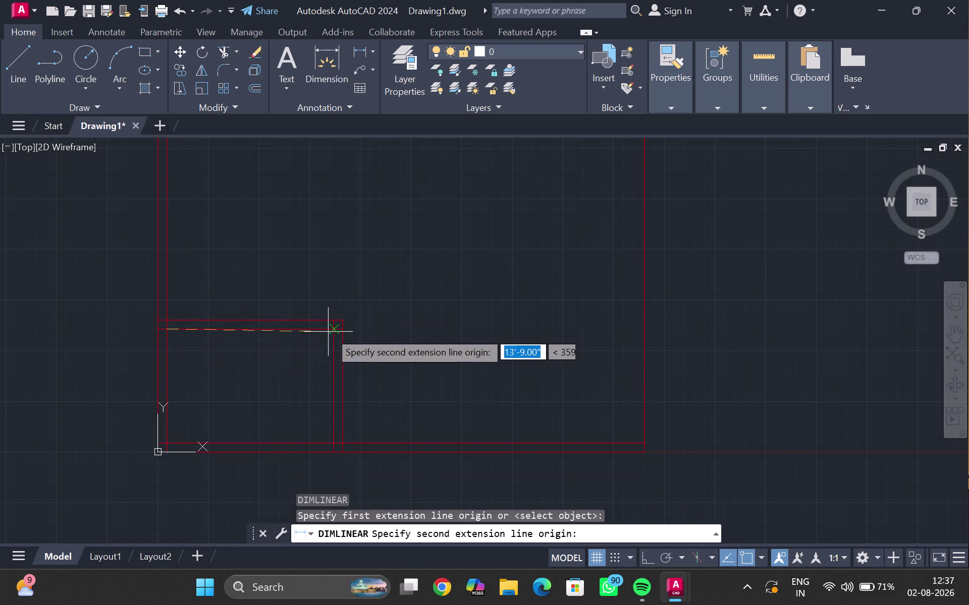
click(332, 331)
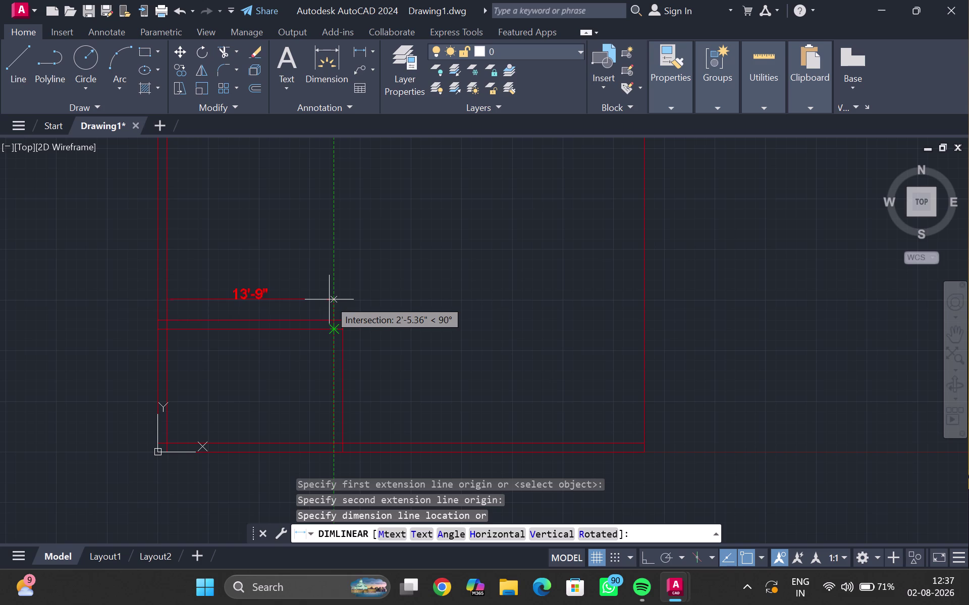
key(Escape)
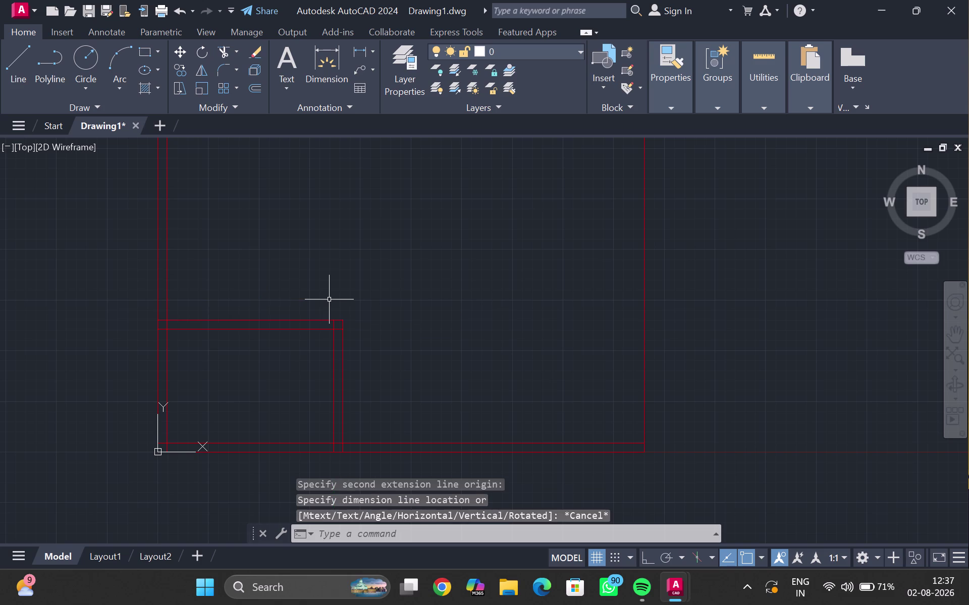
middle_drag(329, 300, 328, 302)
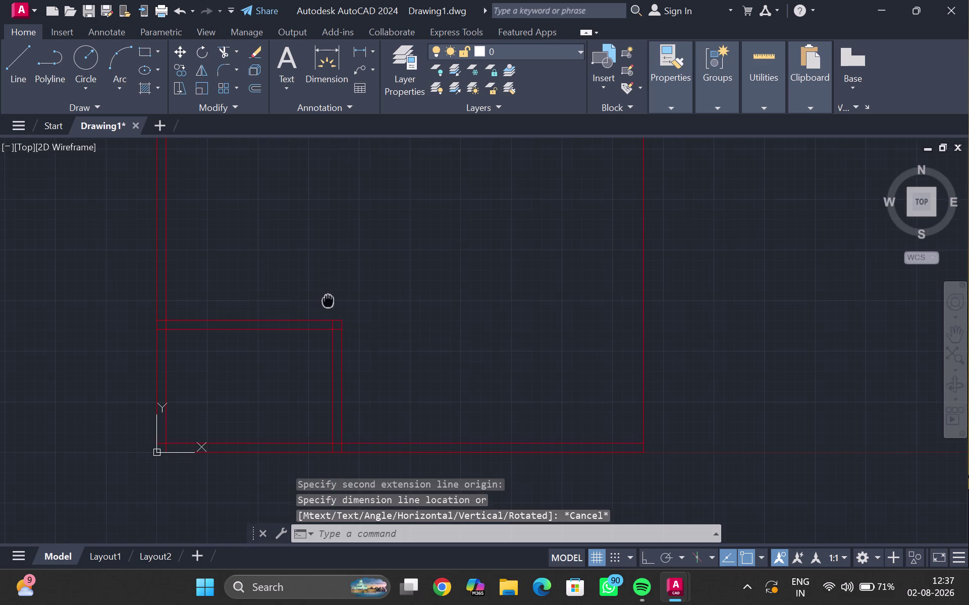
middle_drag(327, 302, 295, 382)
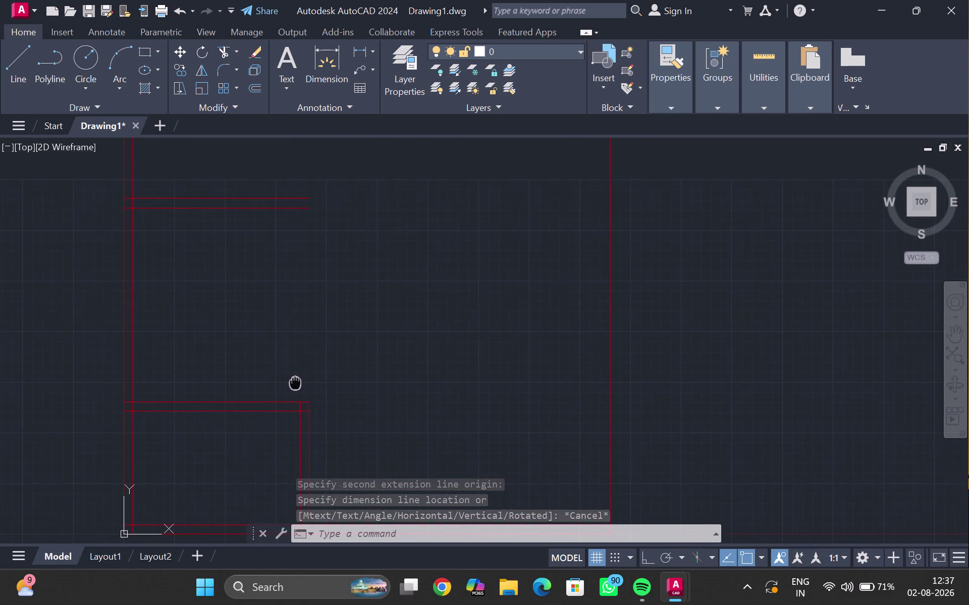
middle_drag(296, 381, 293, 384)
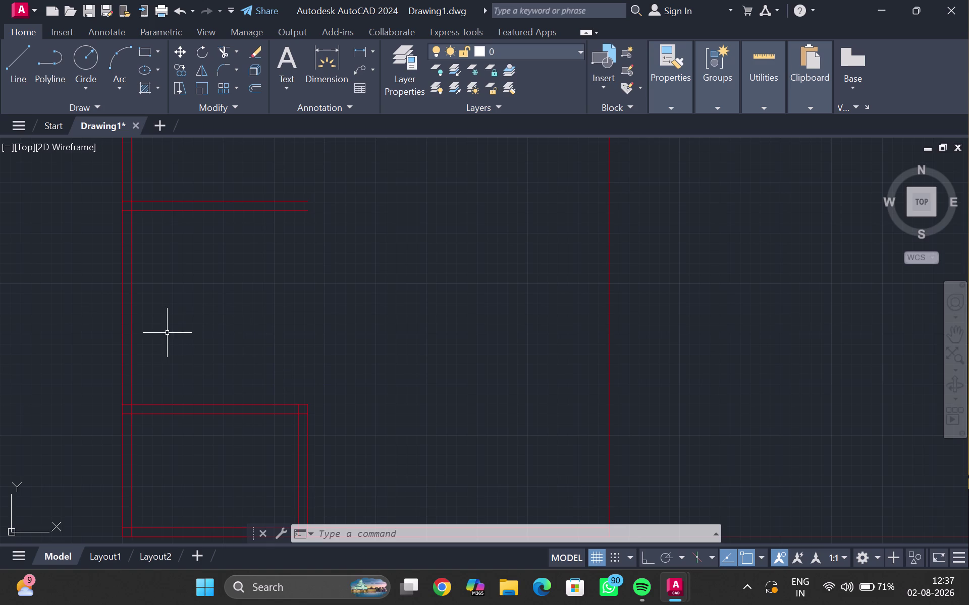
click(129, 337)
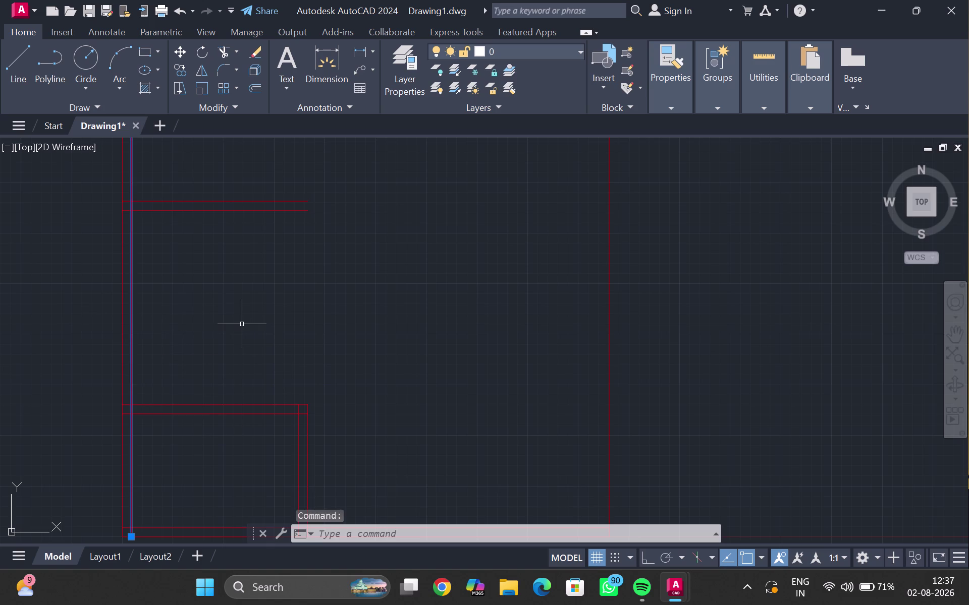
Offset a vertical partition line 13' from the inner wall line.
key(o)
key(Return)
key(1)
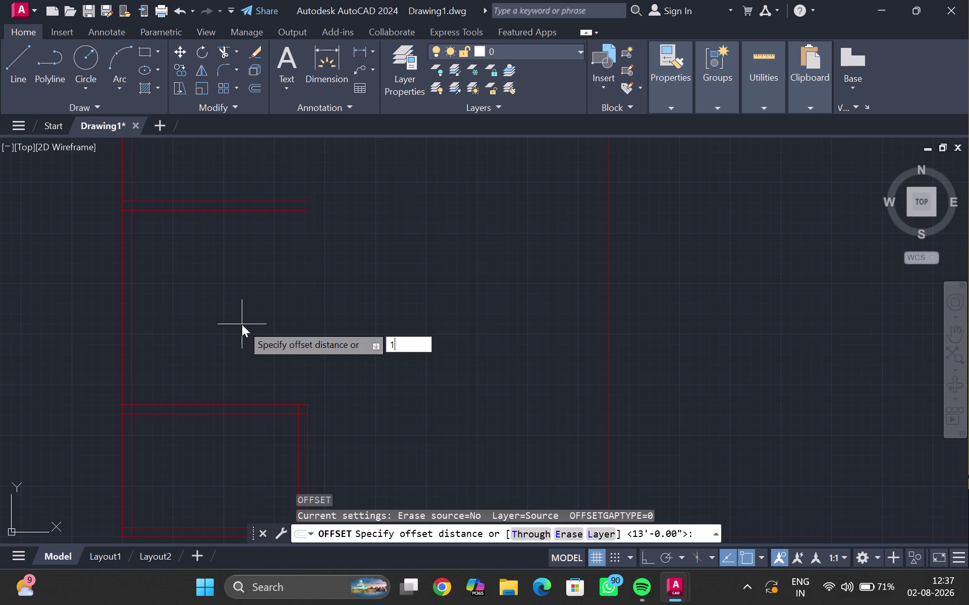
text(3')
key(Return)
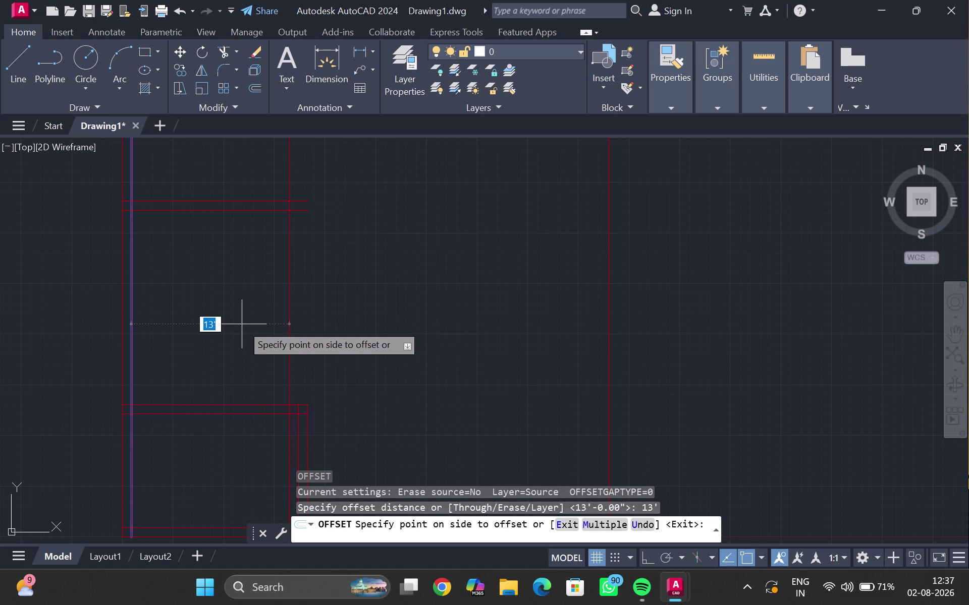
click(300, 325)
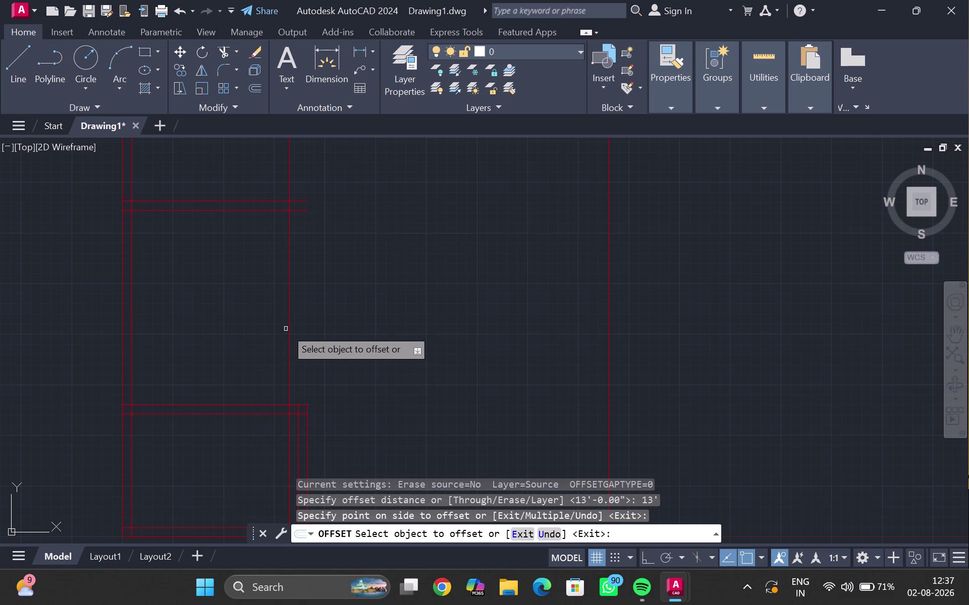
Offset another vertical partition copy at a 9' distance.
click(287, 329)
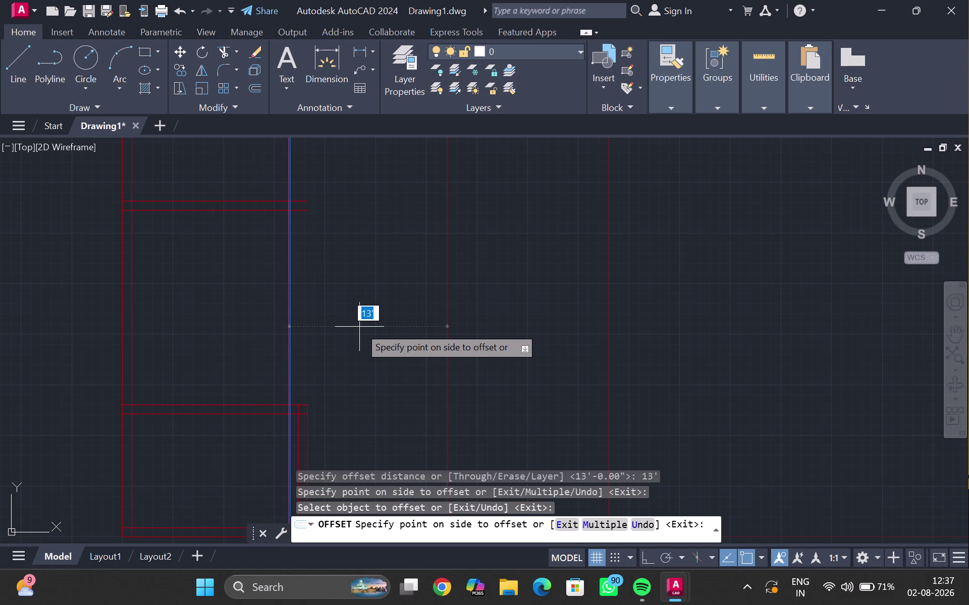
text(9')
key(Return)
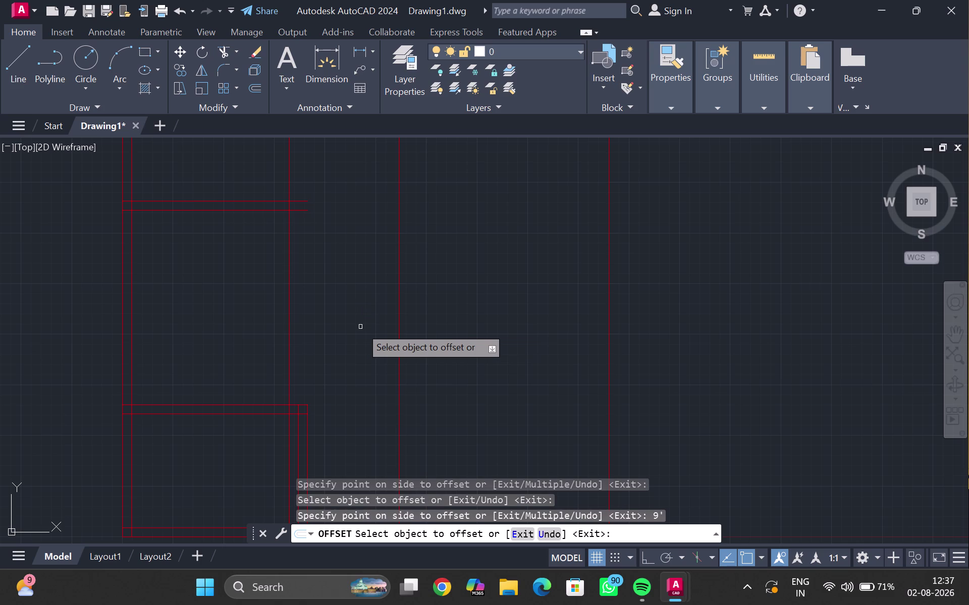
click(359, 326)
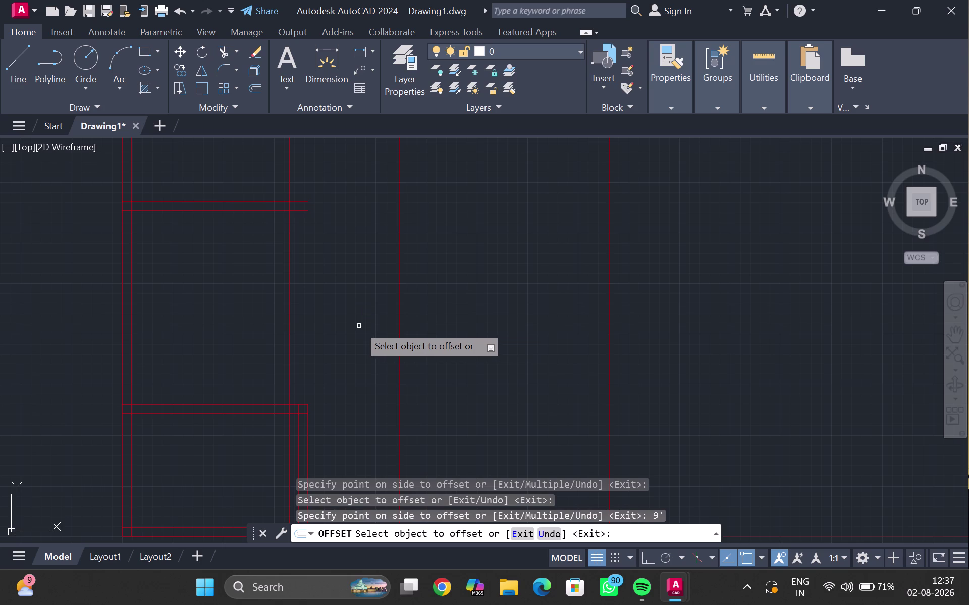
click(291, 284)
Add a parallel line 9" to the right of the partition for wall thickness.
key(9)
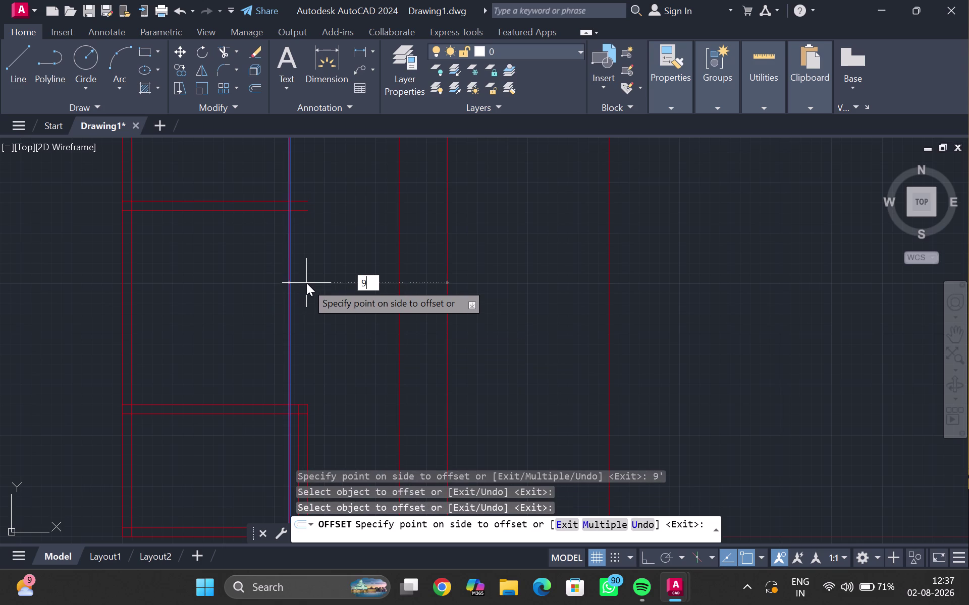
key(shift+quotedbl)
key(Return)
click(320, 279)
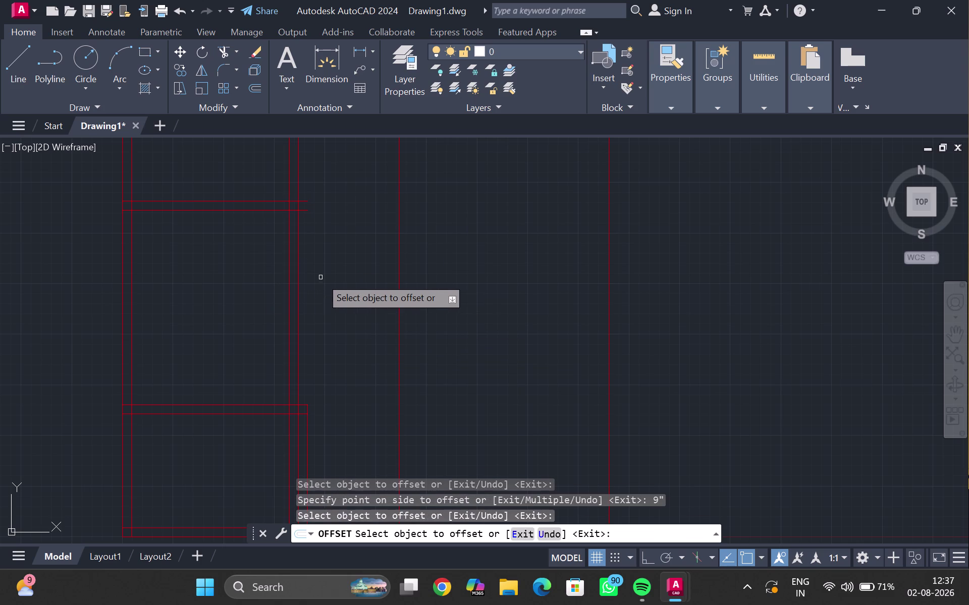
key(Escape)
Start TRIM and cut the excess segments at the upper partition junction.
key(t)
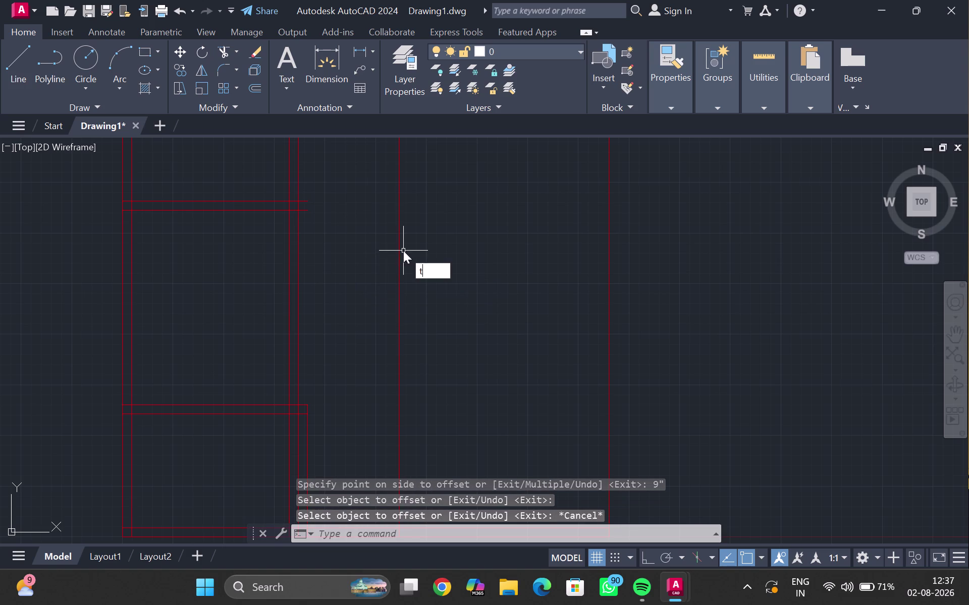
key(r)
key(Return)
click(402, 248)
click(394, 247)
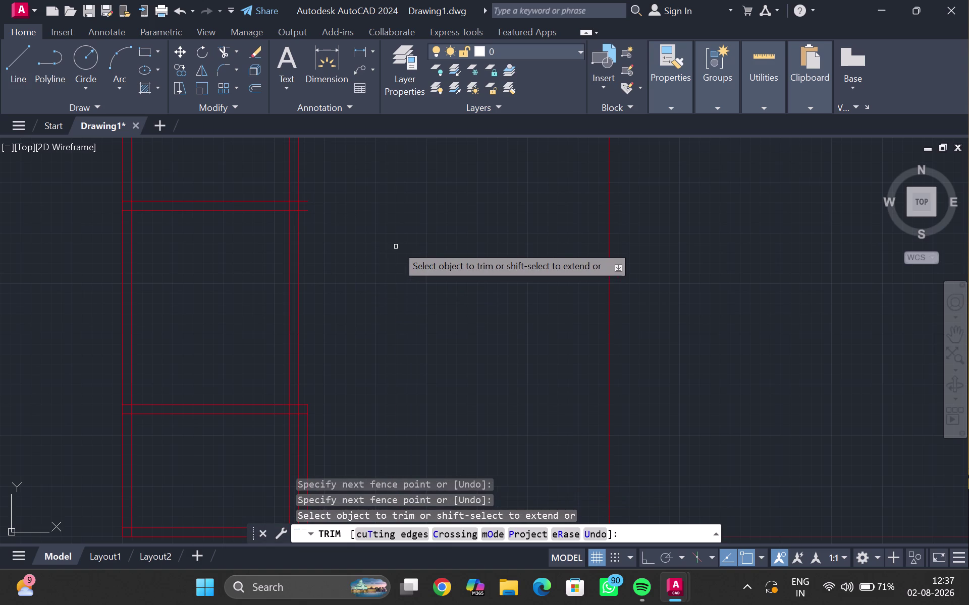
scroll(down, 3)
scroll(down, 3)
middle_drag(371, 240, 353, 282)
scroll(up, 3)
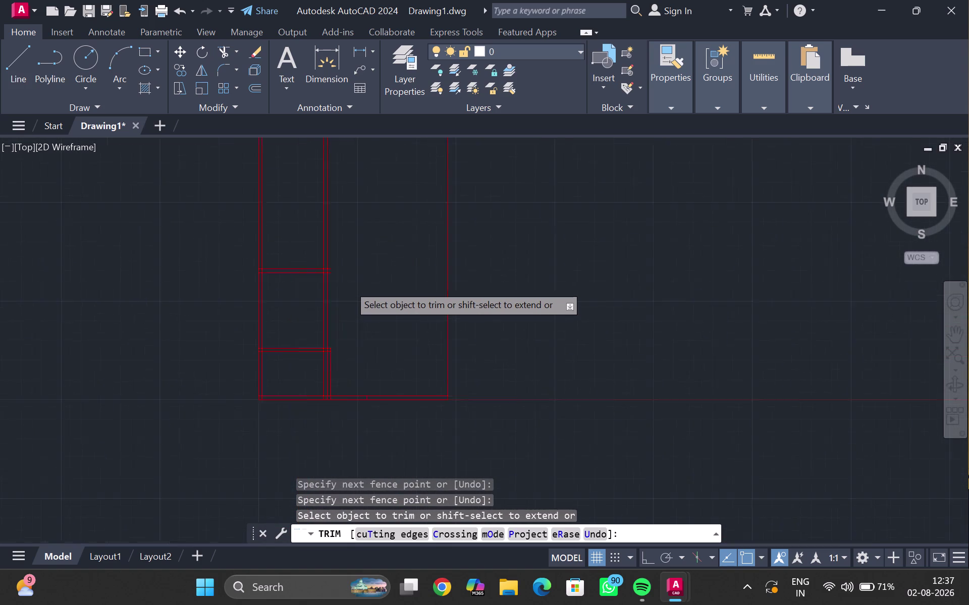
scroll(up, 3)
scroll(up, 3)
drag(307, 244, 302, 255)
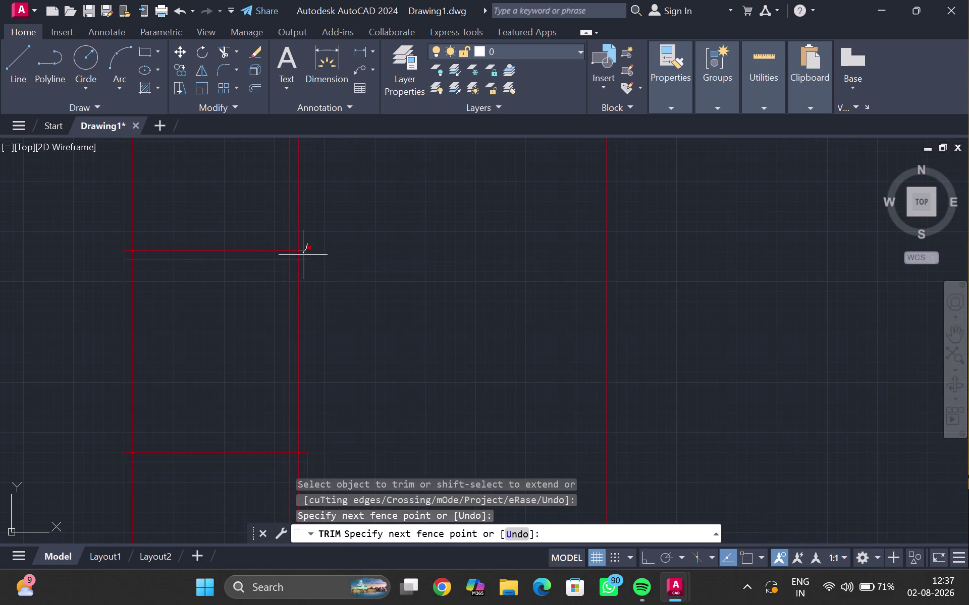
drag(303, 255, 301, 264)
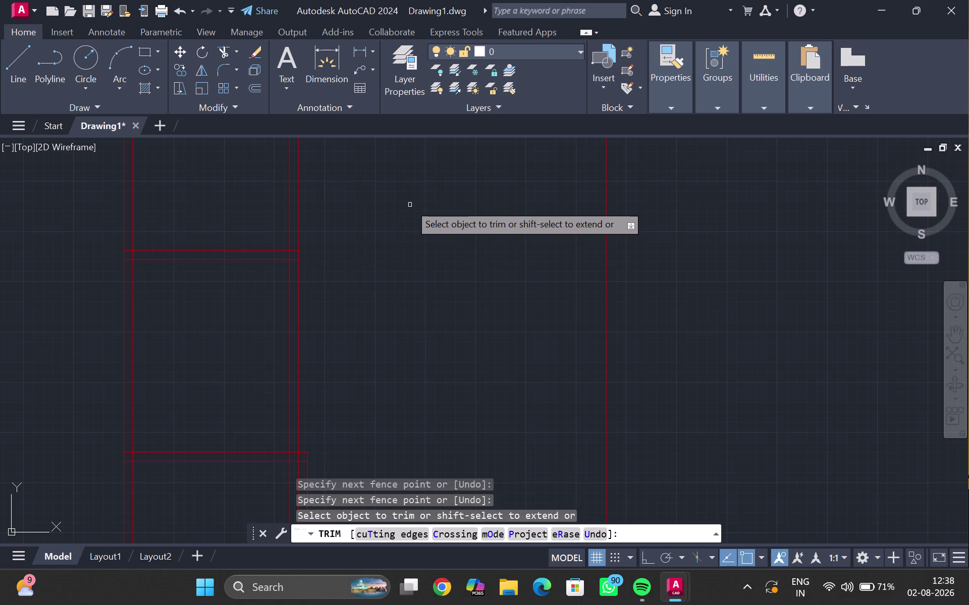
Trim more crossing segments at the junction and along the bottom wall.
drag(385, 201, 244, 197)
scroll(down, 3)
middle_drag(297, 229, 289, 287)
scroll(down, 3)
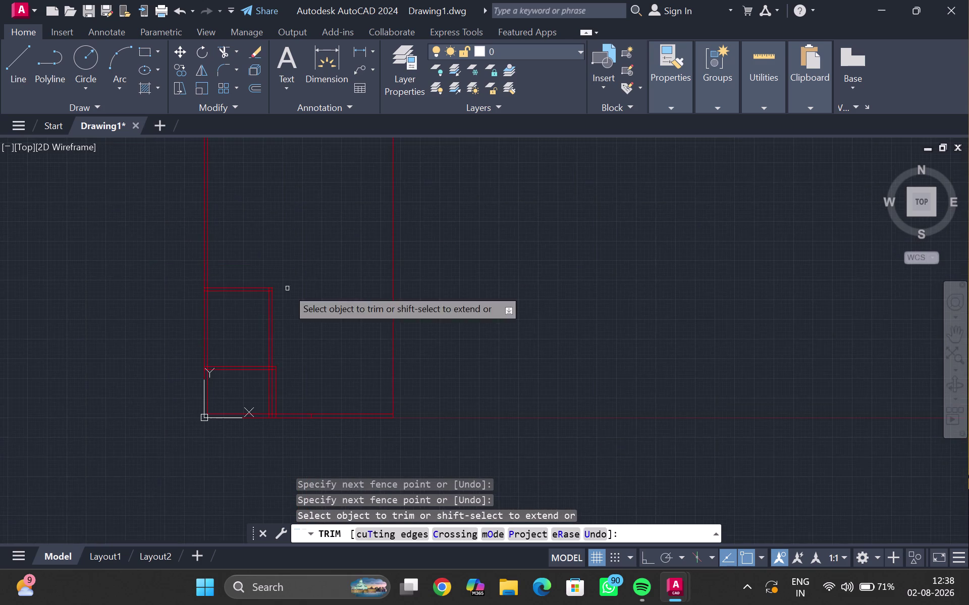
middle_drag(286, 289, 312, 138)
scroll(up, 3)
click(294, 210)
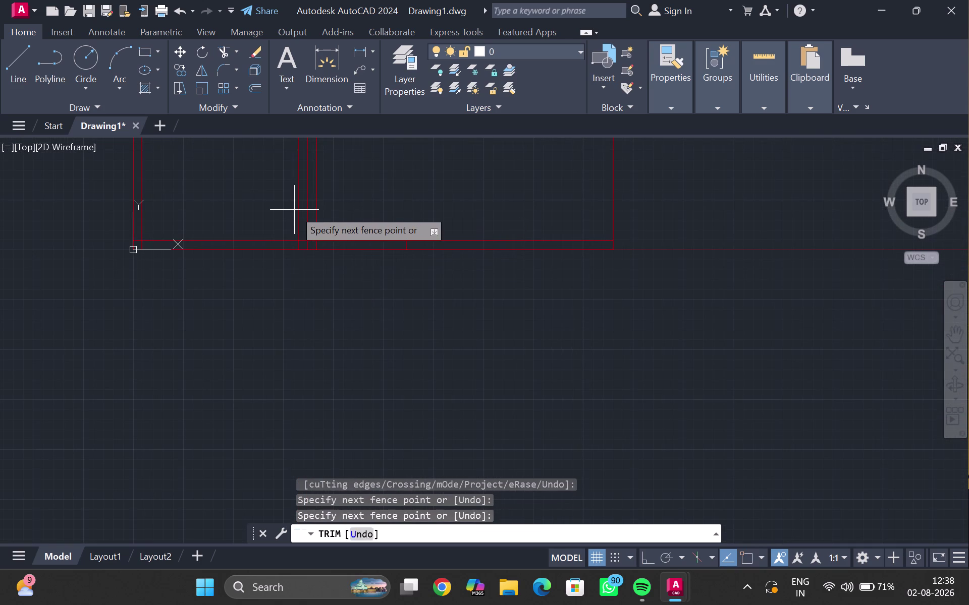
click(299, 208)
click(308, 207)
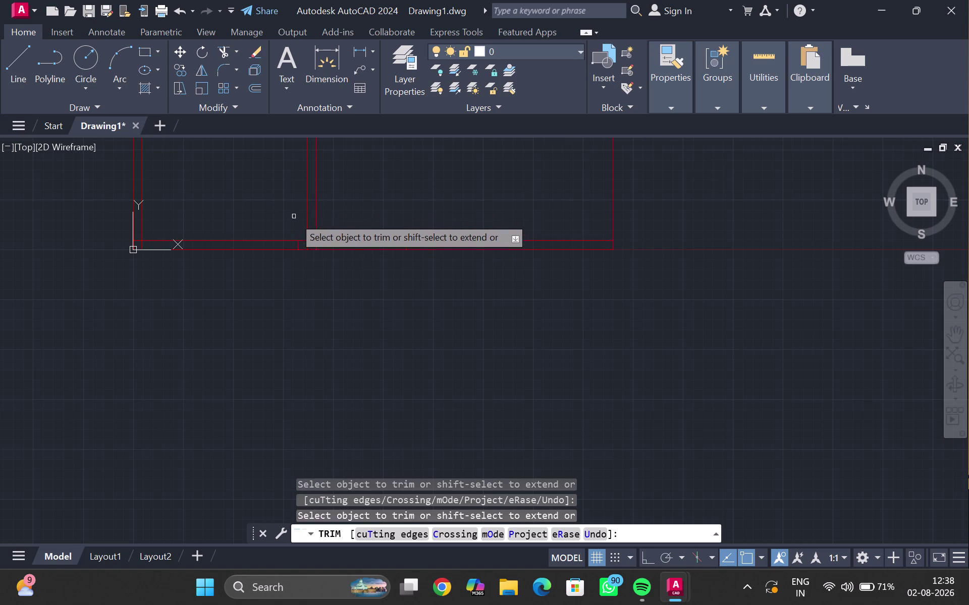
click(299, 246)
Undo the last three trims to restore the partition line.
middle_drag(292, 225, 255, 367)
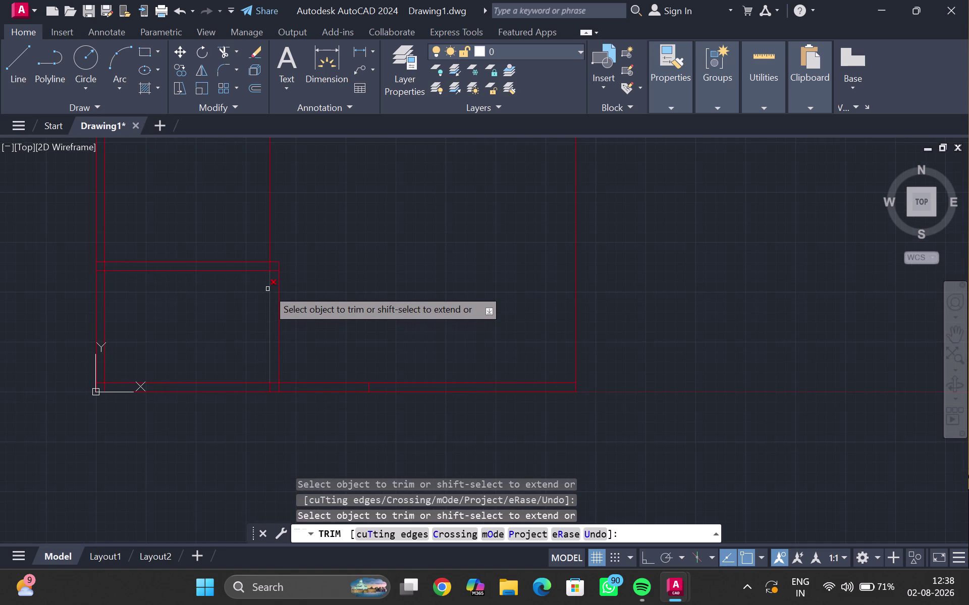
middle_drag(251, 295, 206, 399)
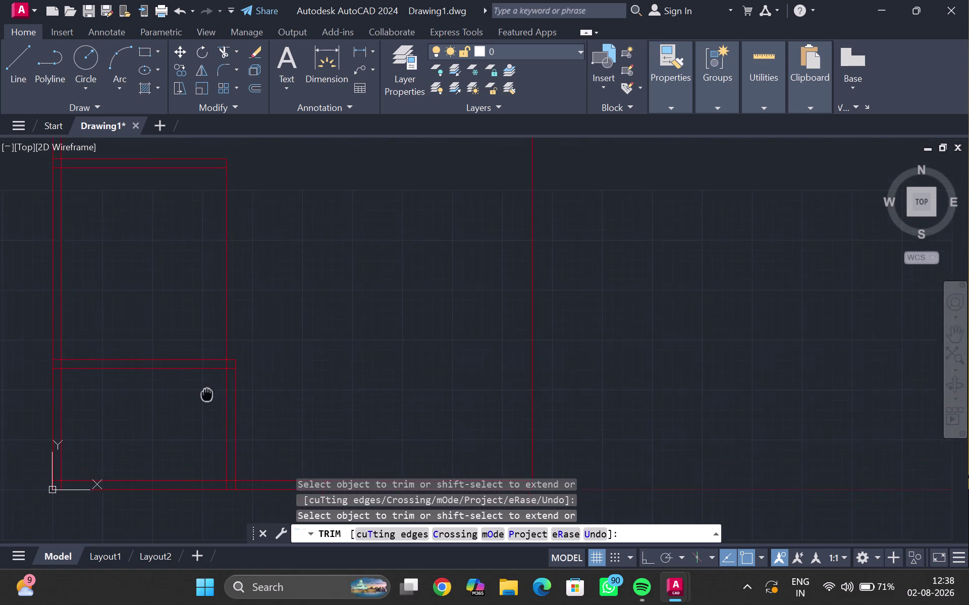
middle_drag(205, 399, 204, 407)
key(ctrl+z)
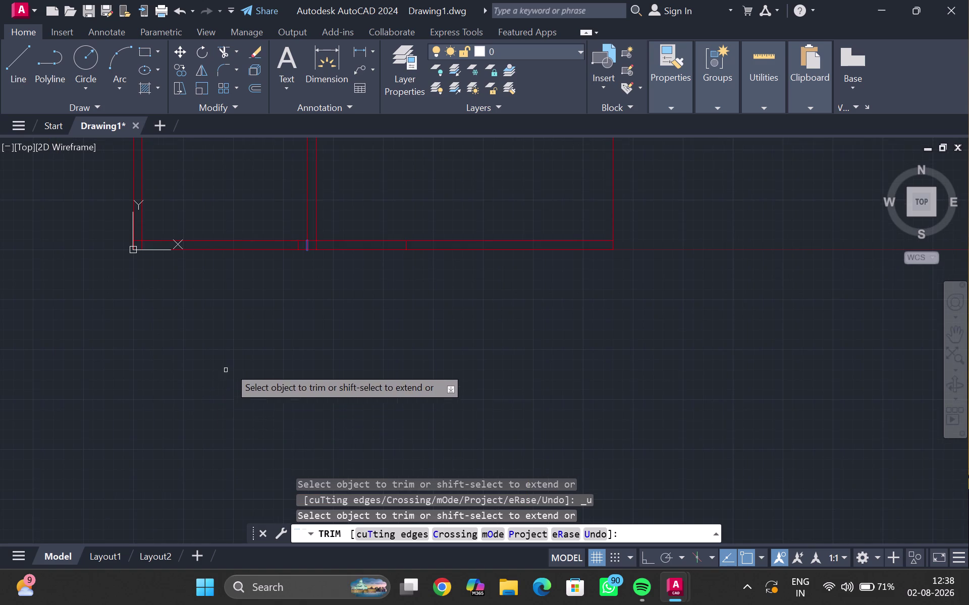
scroll(down, 3)
middle_drag(281, 300, 265, 380)
key(ctrl+z)
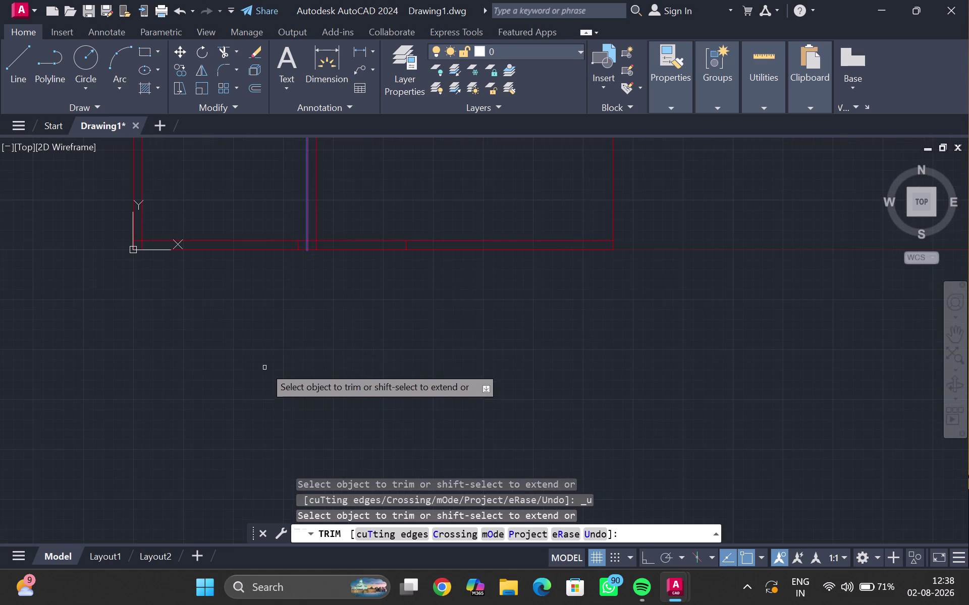
middle_drag(277, 293, 227, 535)
key(ctrl+z)
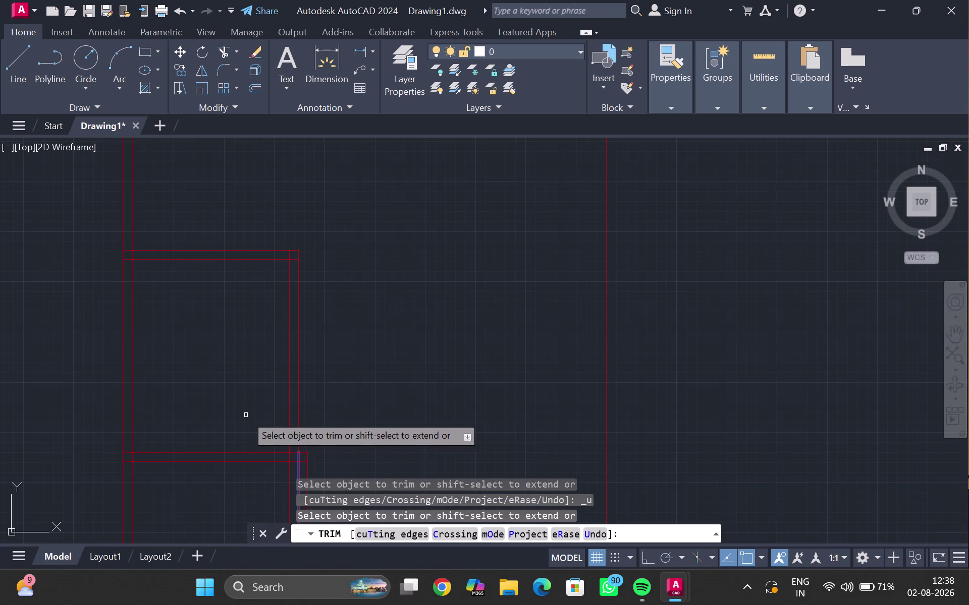
middle_drag(257, 387, 262, 284)
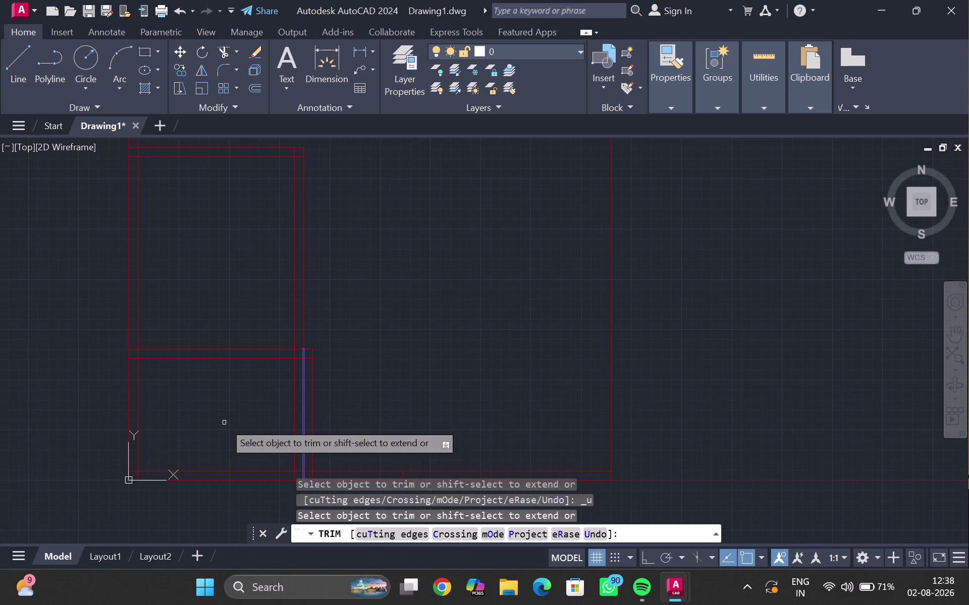
Trim the partition end and the crossing lines at the room corner.
click(293, 410)
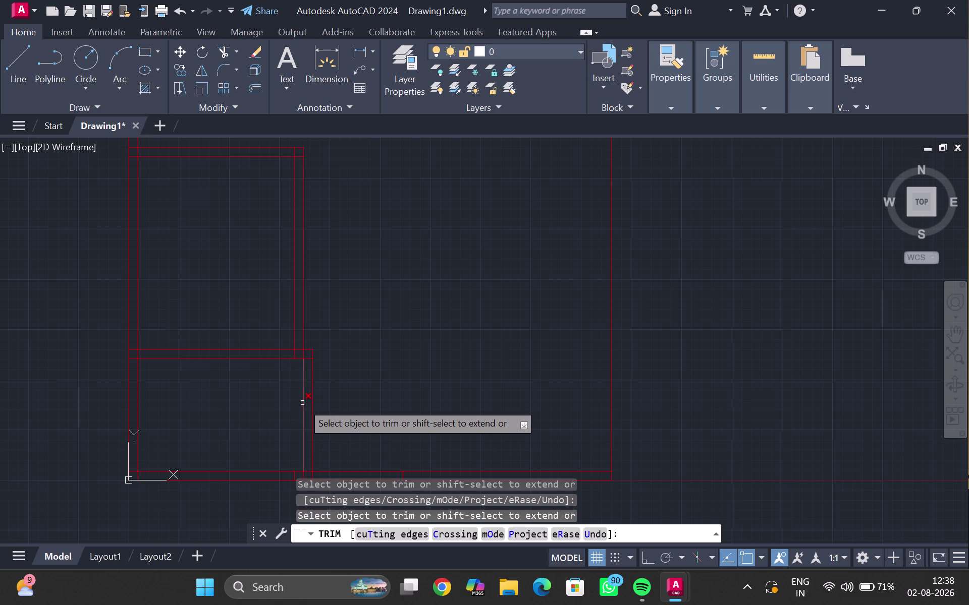
click(302, 403)
scroll(down, 3)
middle_drag(267, 396, 253, 415)
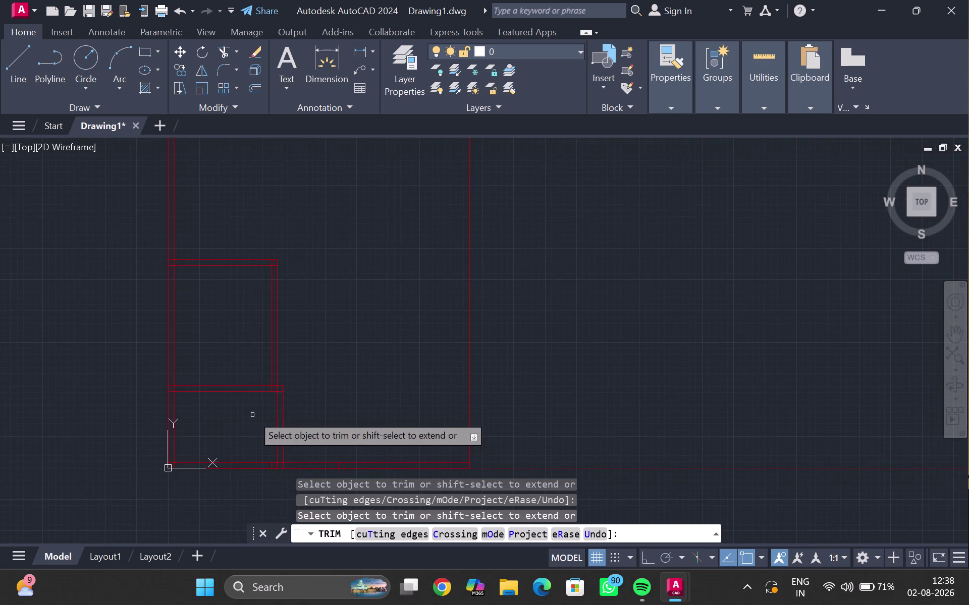
scroll(up, 3)
middle_drag(260, 401, 250, 412)
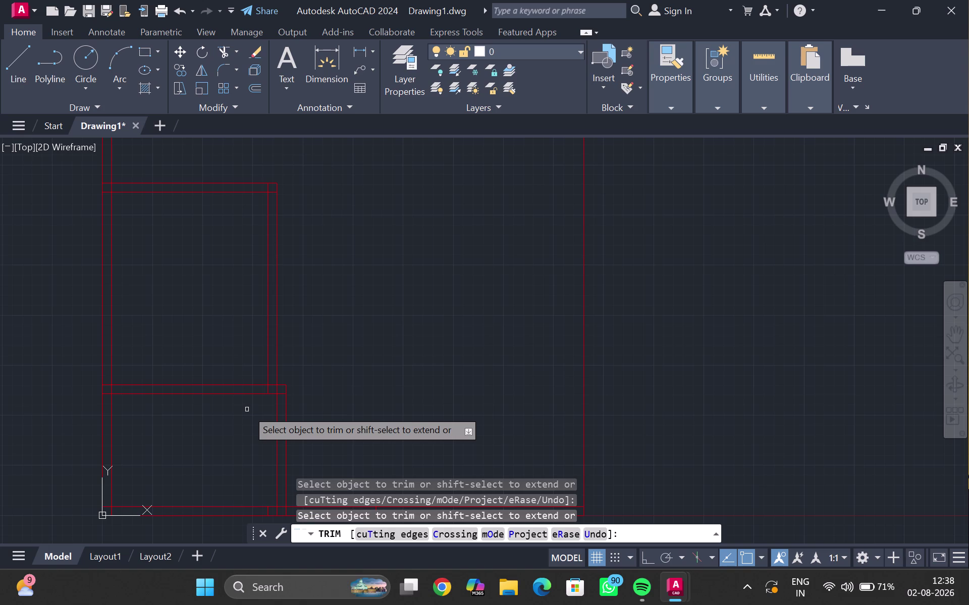
drag(256, 409, 325, 404)
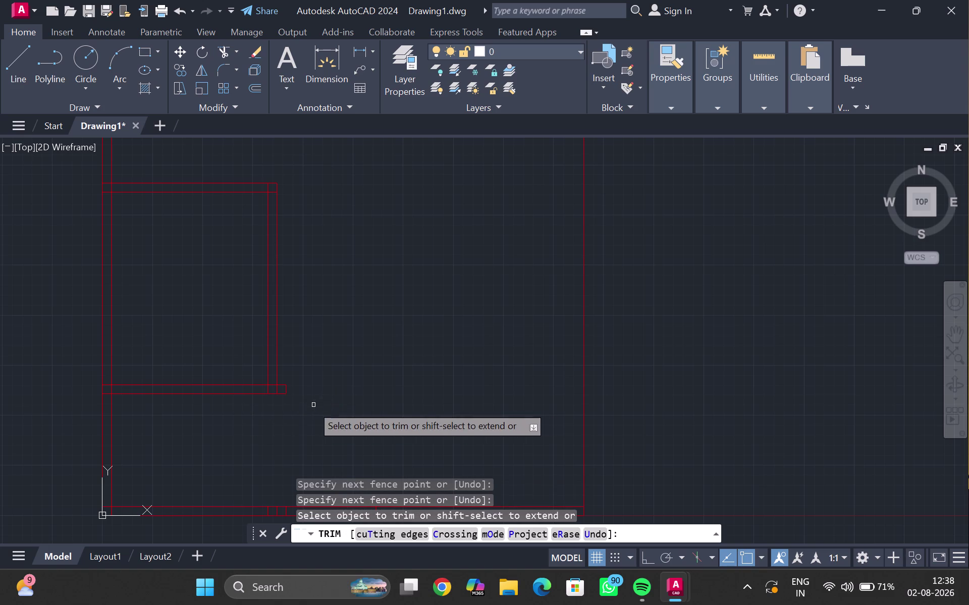
Fence-trim the wall line ends at the corner and along the bottom wall.
scroll(up, 3)
drag(280, 387, 251, 384)
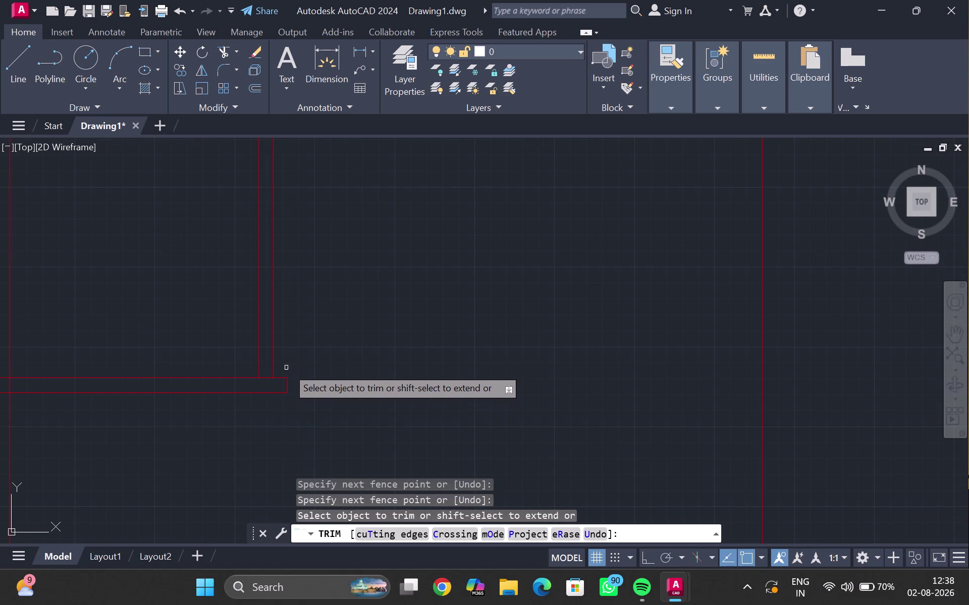
scroll(down, 3)
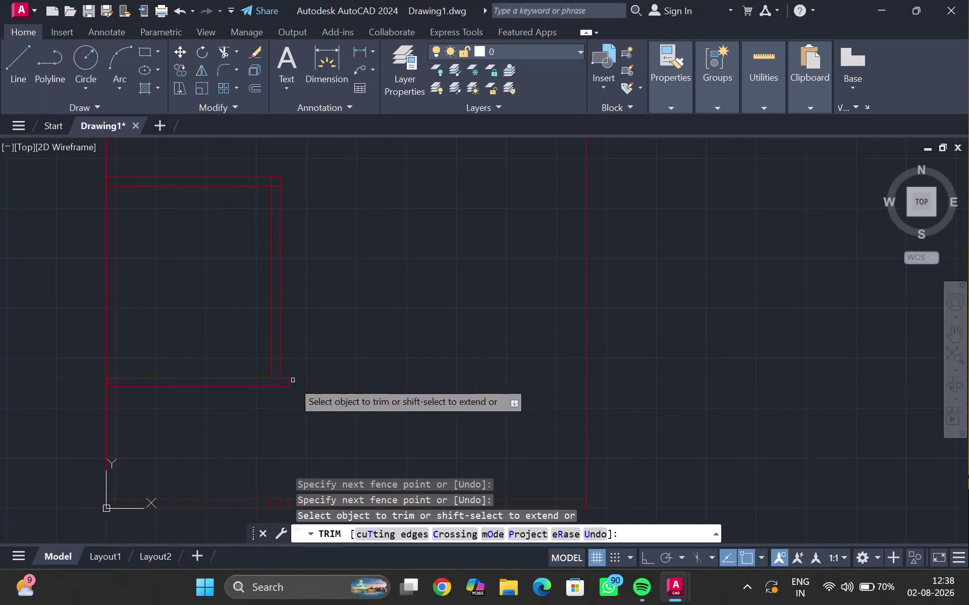
scroll(down, 3)
middle_drag(295, 398, 292, 383)
middle_drag(289, 400, 287, 364)
scroll(up, 3)
scroll(up, 3)
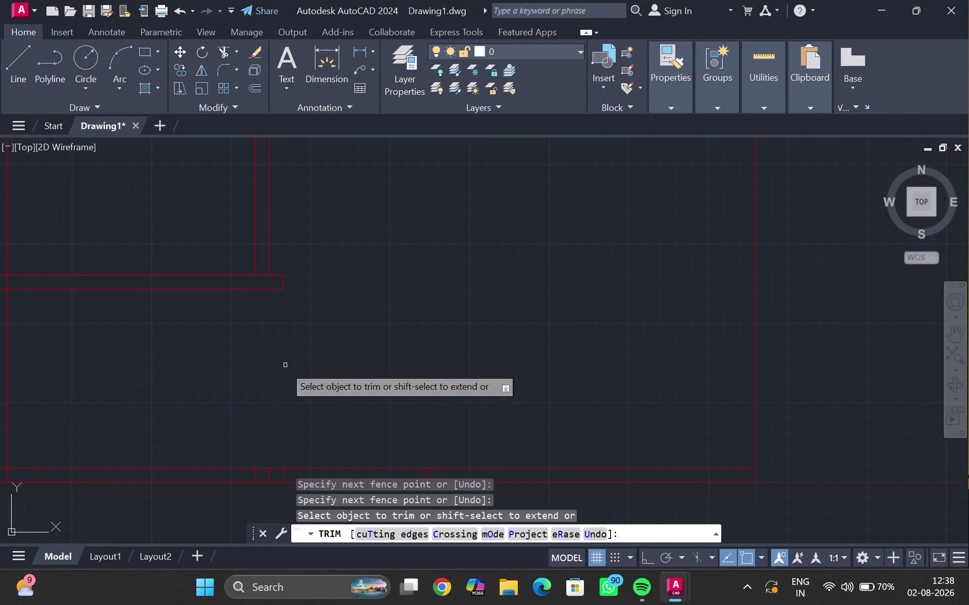
drag(235, 475, 273, 478)
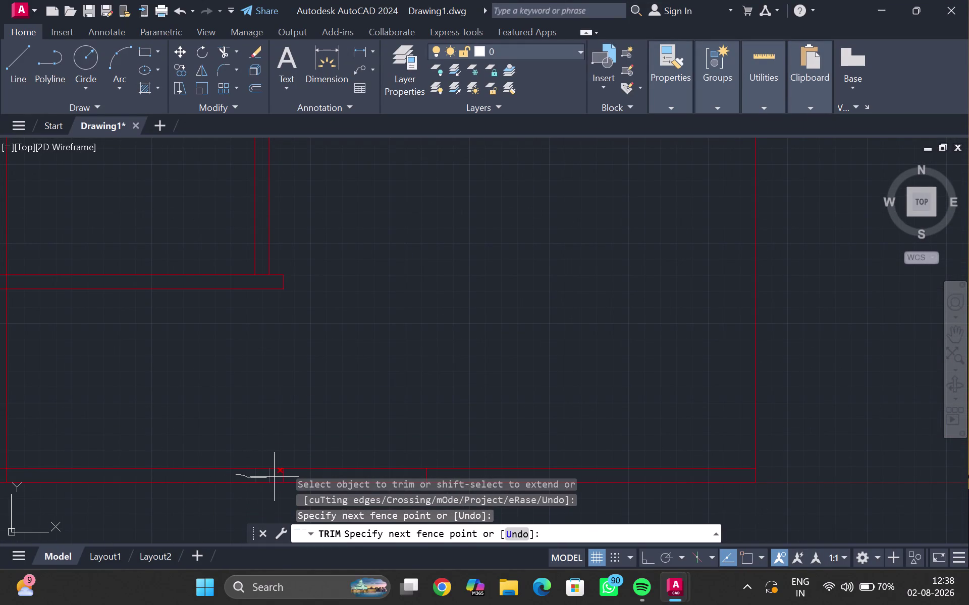
drag(273, 478, 292, 477)
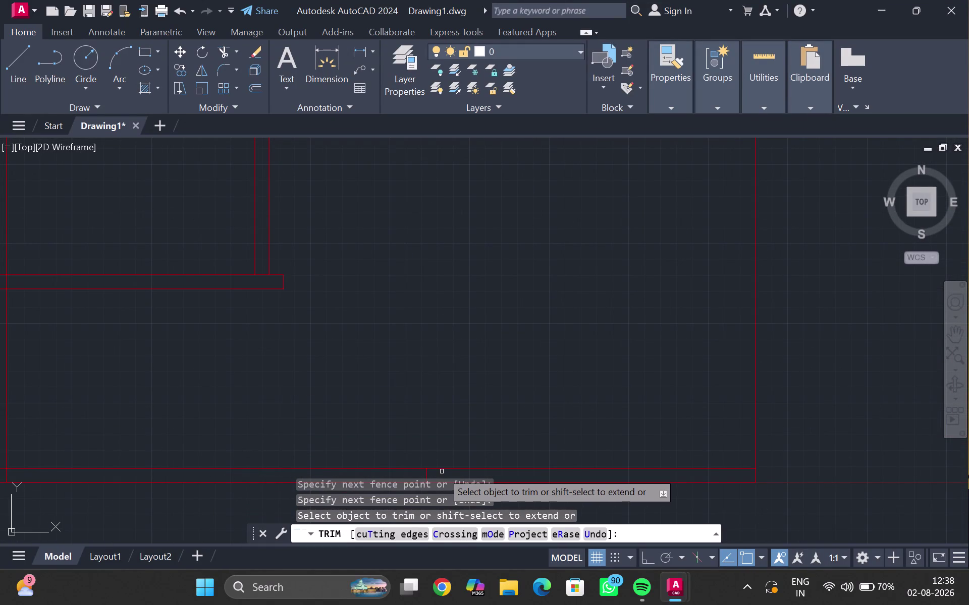
drag(440, 472, 413, 475)
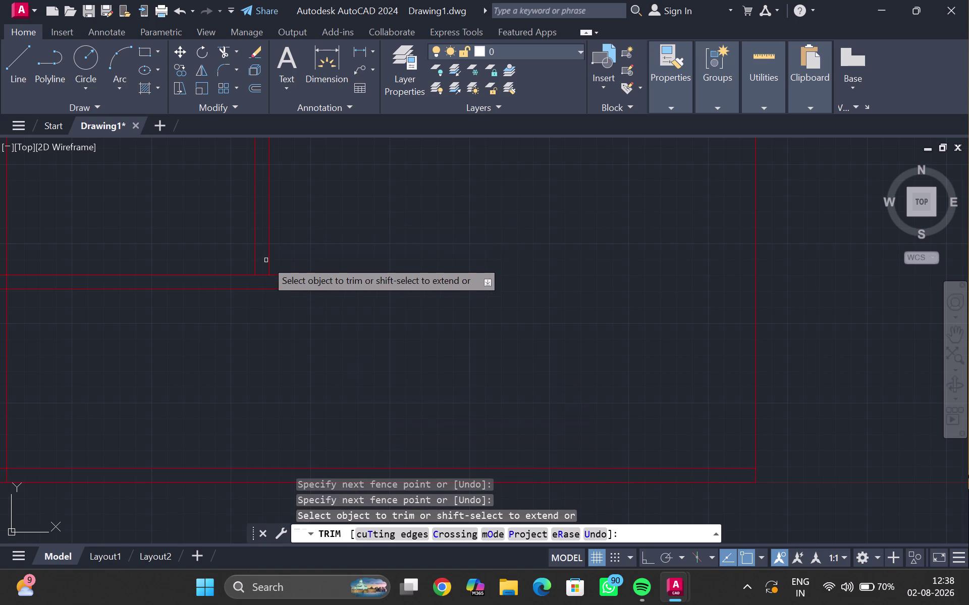
drag(266, 261, 259, 279)
Trim the overshooting lines at the room's top corner.
scroll(down, 3)
middle_drag(265, 266, 256, 397)
scroll(up, 3)
middle_drag(298, 293, 303, 299)
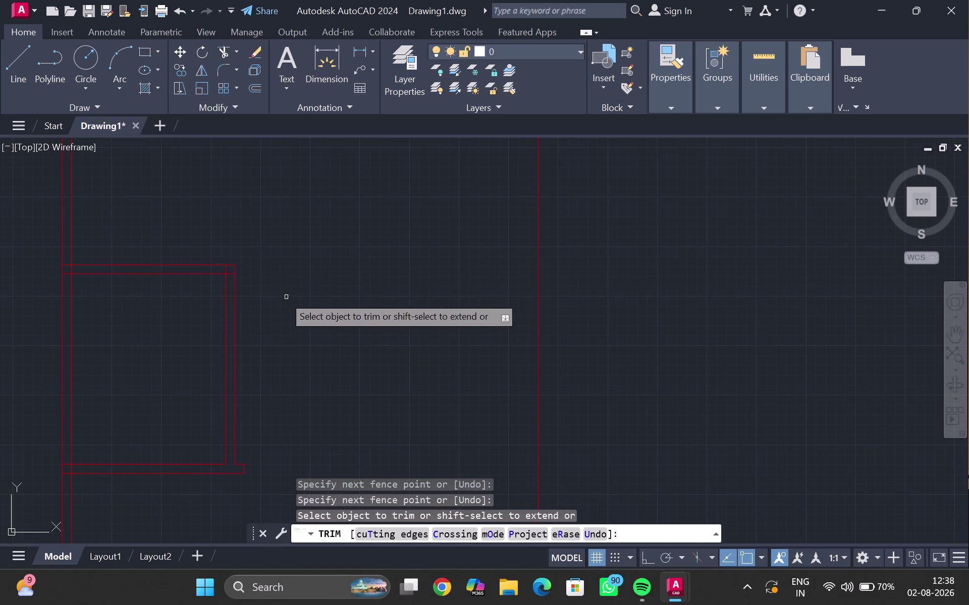
drag(217, 268, 230, 276)
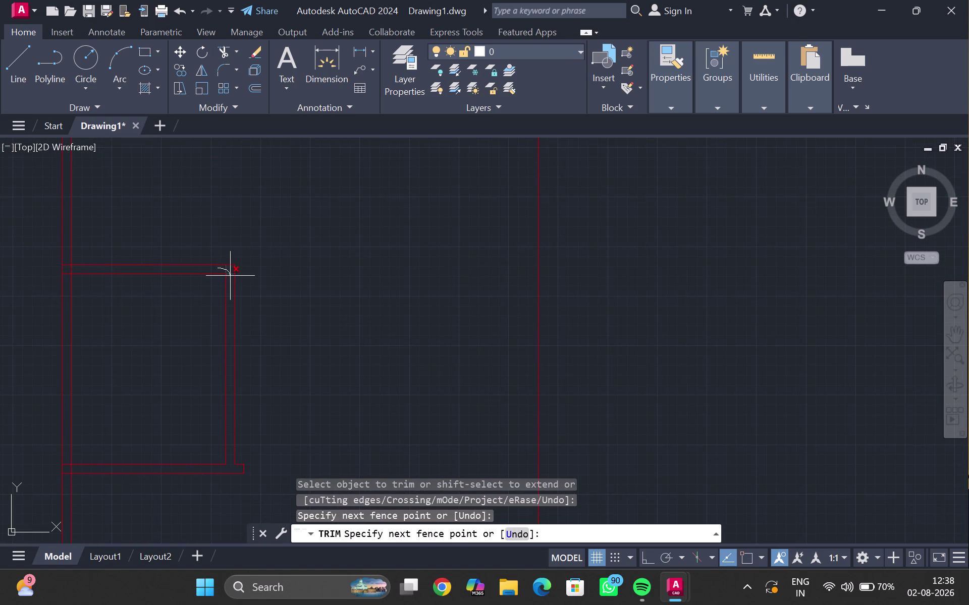
drag(230, 275, 230, 278)
Fence-trim the crossings along the left wall, then end the trim.
middle_drag(256, 267, 288, 298)
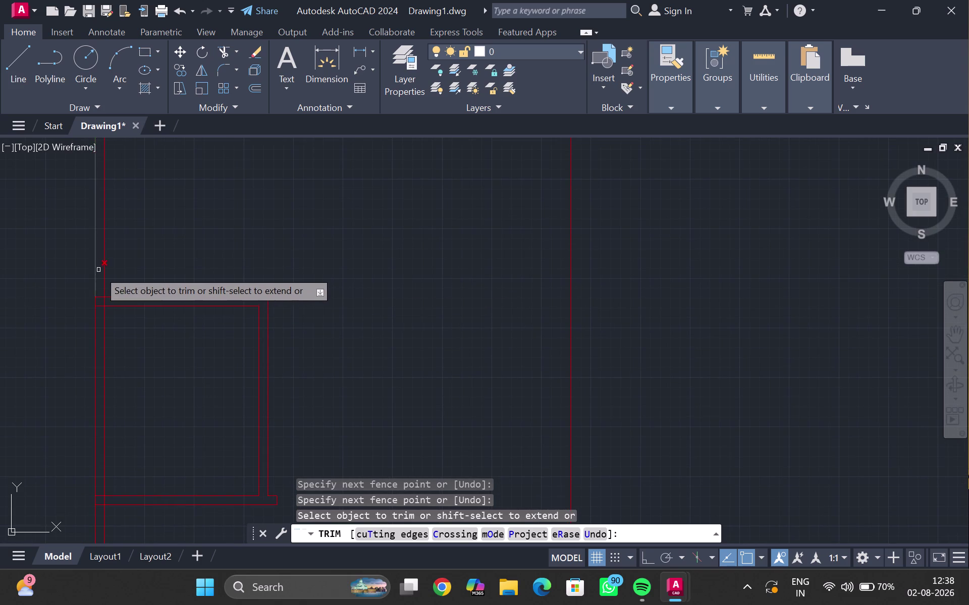
drag(98, 273, 101, 334)
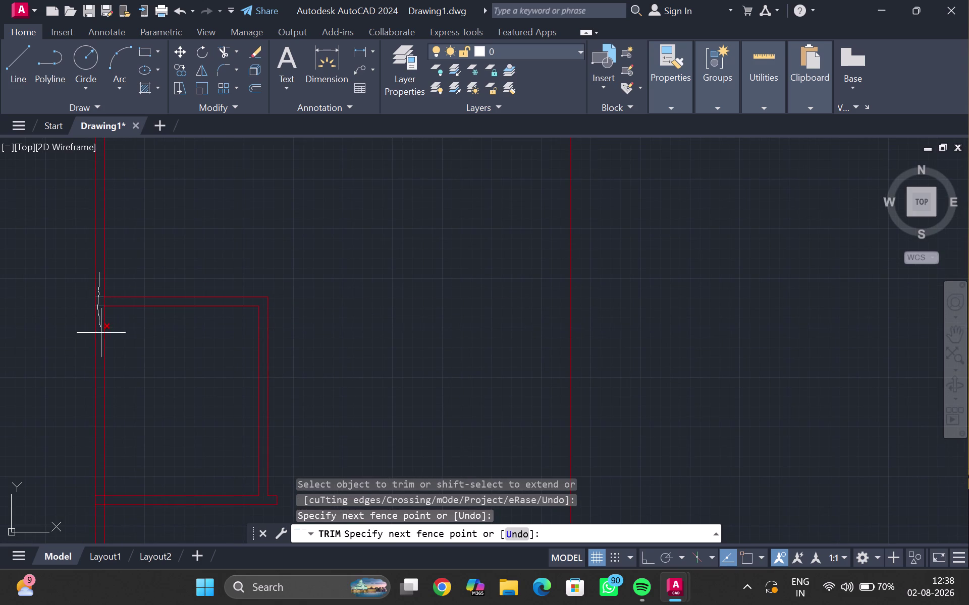
drag(101, 334, 105, 378)
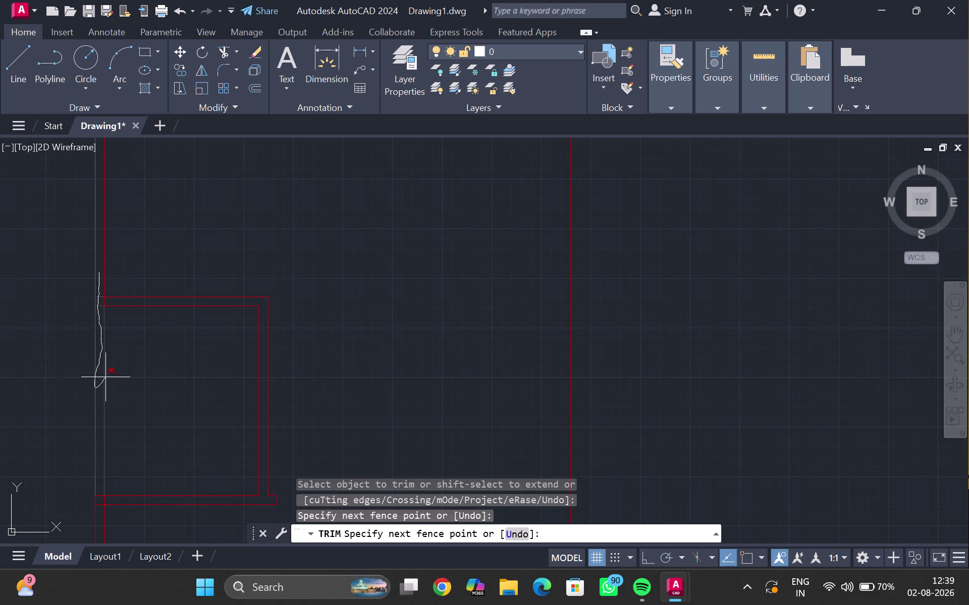
drag(105, 378, 106, 376)
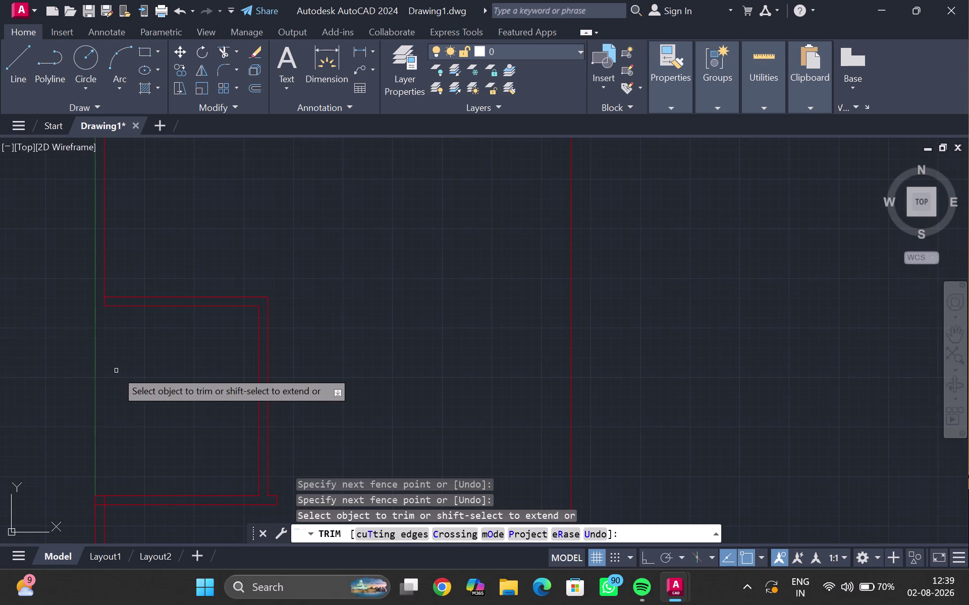
key(ctrl+z)
key(Escape)
key(Escape)
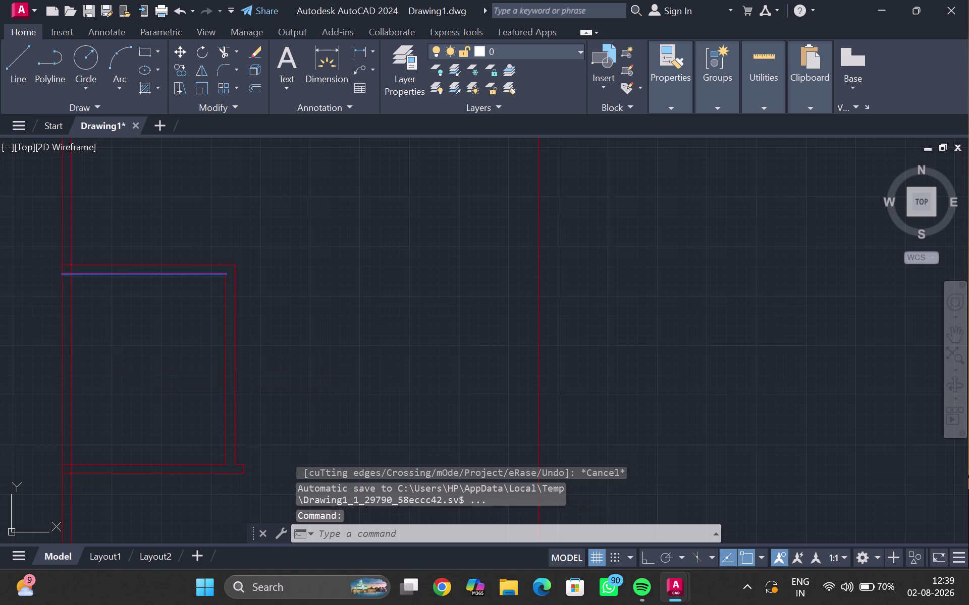
Restart TRIM and fence off the crossing lines near the top-left corner and upper wall.
key(Escape)
scroll(up, 3)
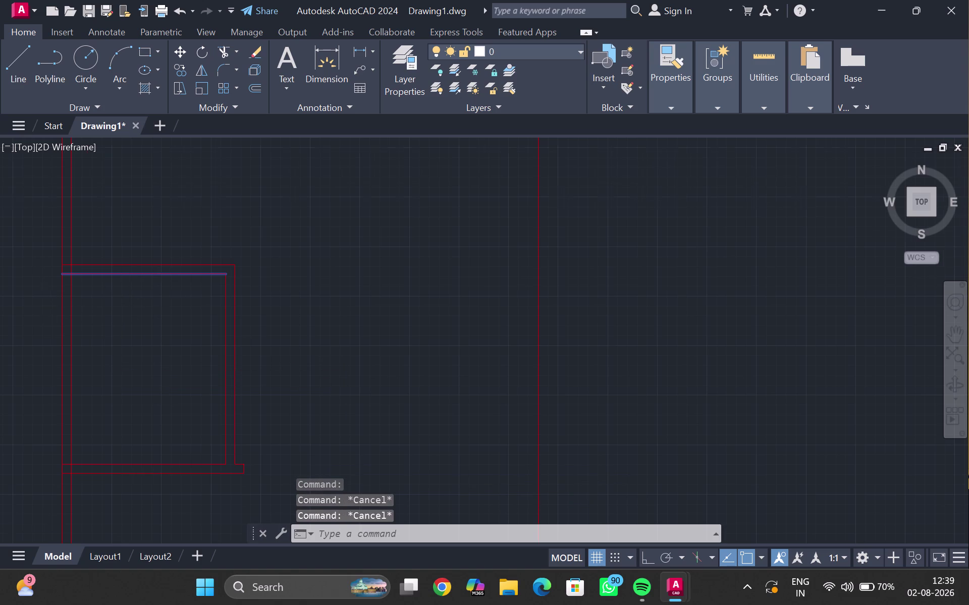
scroll(up, 3)
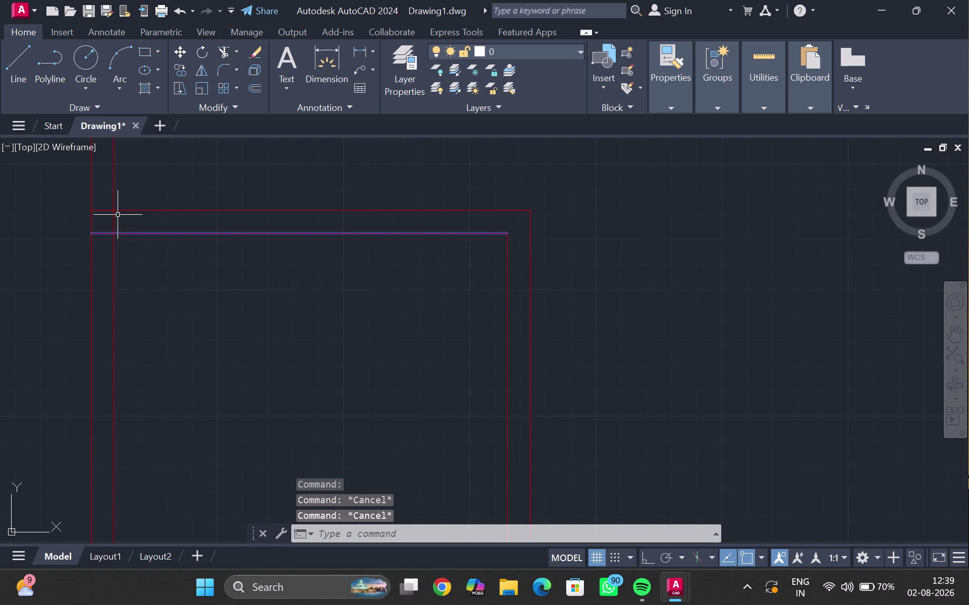
key(Return)
drag(106, 198, 104, 253)
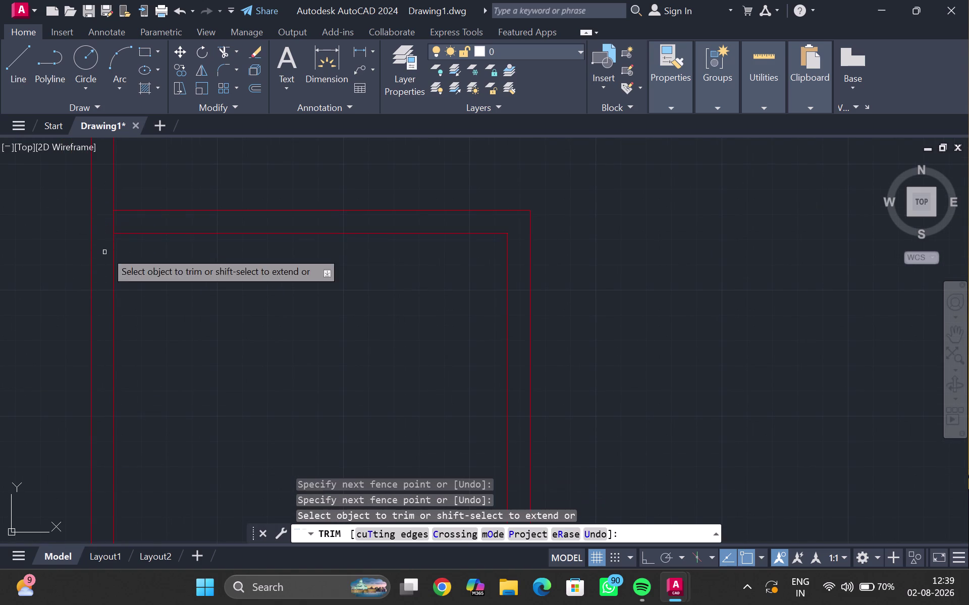
scroll(down, 3)
middle_drag(118, 306, 208, 54)
scroll(up, 3)
middle_drag(207, 206, 191, 292)
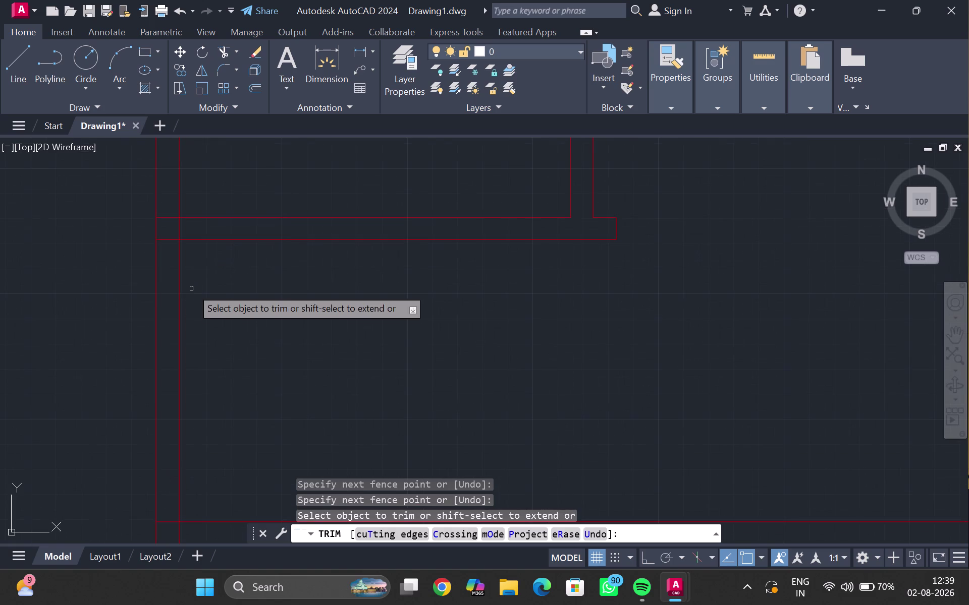
drag(172, 201, 170, 254)
End the trim and pan out to bring the whole plan into view.
scroll(down, 3)
middle_drag(214, 217, 184, 275)
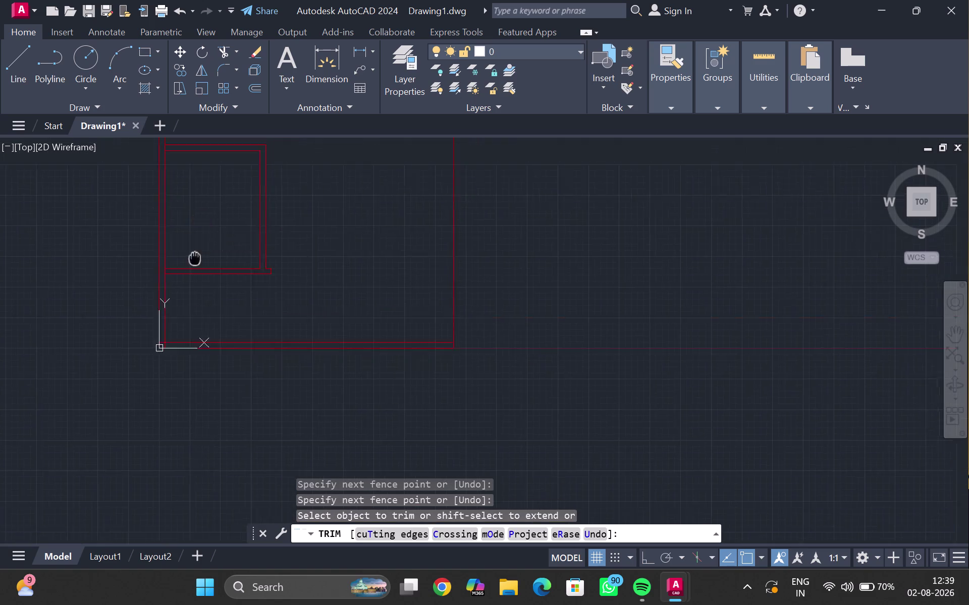
middle_drag(185, 276, 108, 365)
scroll(up, 3)
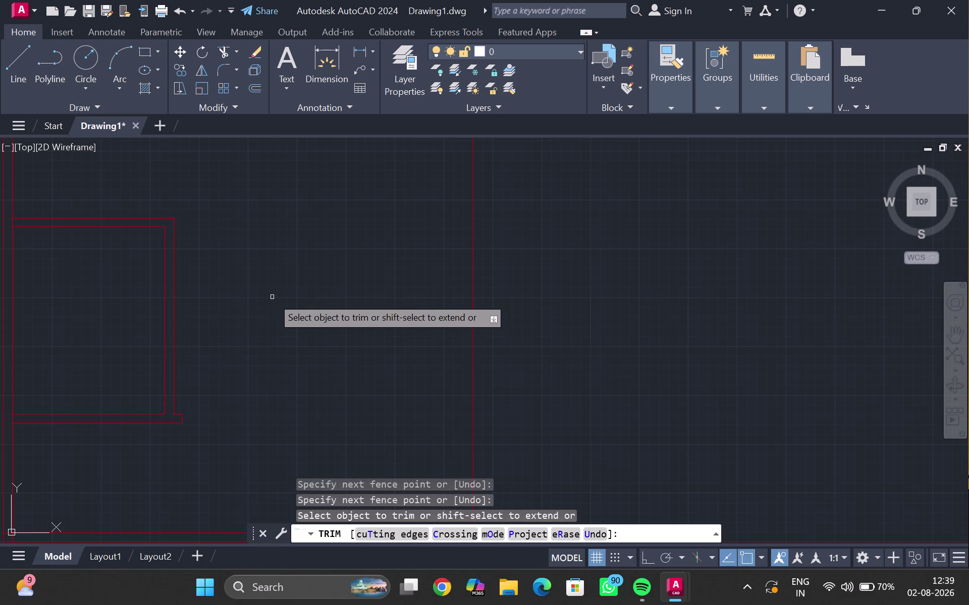
key(Escape)
middle_drag(226, 292, 204, 421)
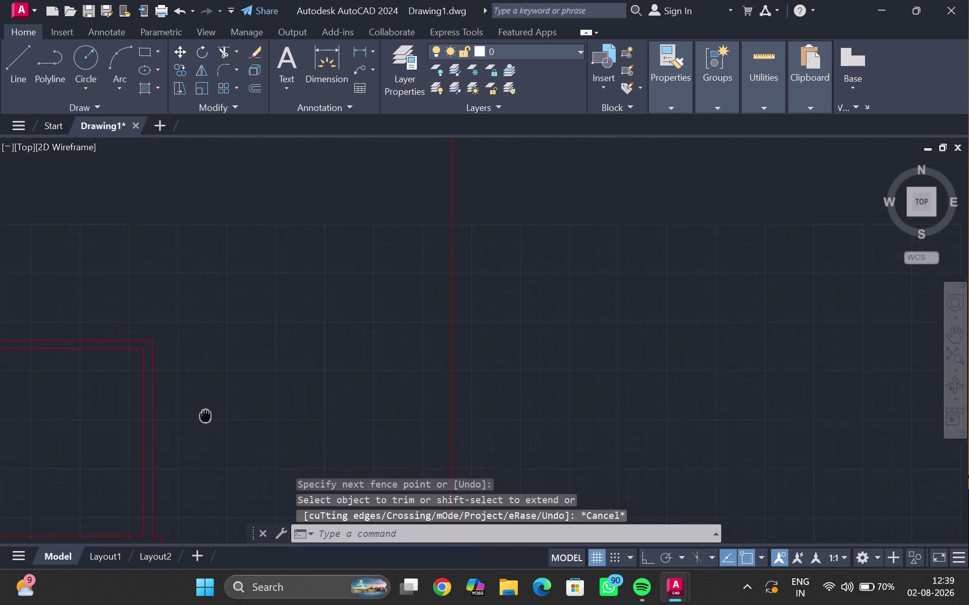
middle_drag(205, 420, 193, 457)
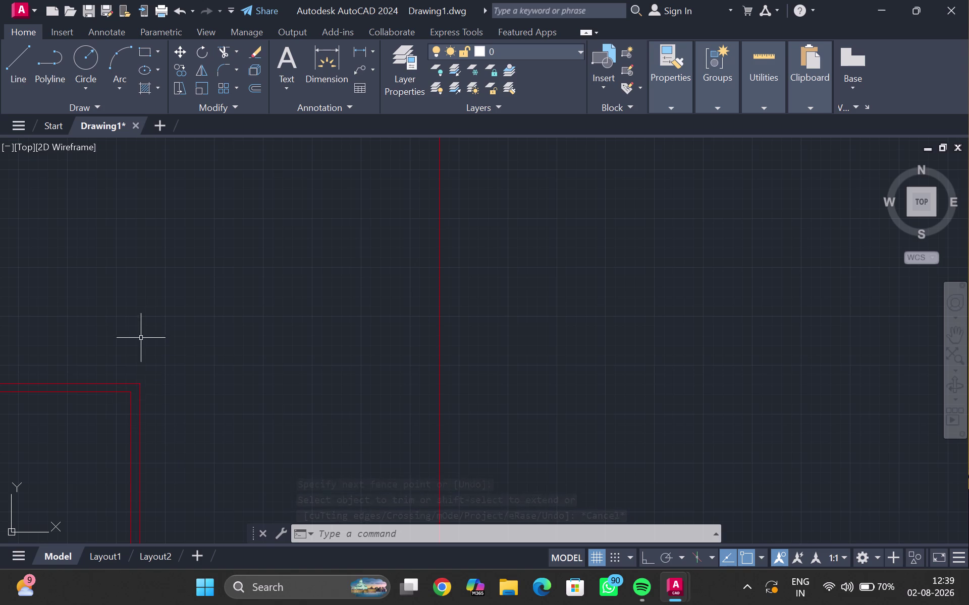
scroll(down, 3)
middle_drag(97, 330, 130, 369)
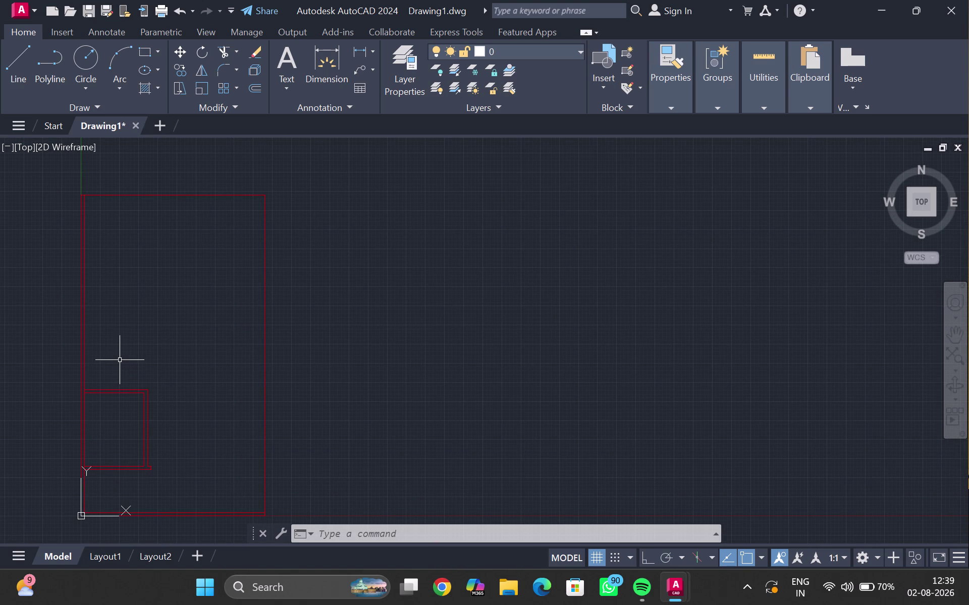
key(e)
key(x)
key(Return)
click(178, 368)
drag(100, 361, 93, 471)
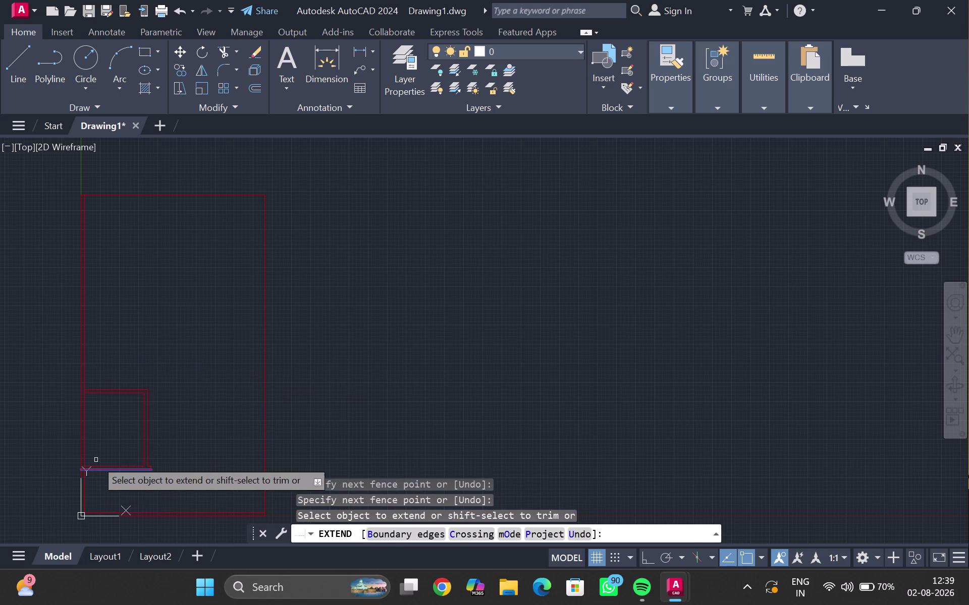
drag(108, 378, 108, 426)
key(Escape)
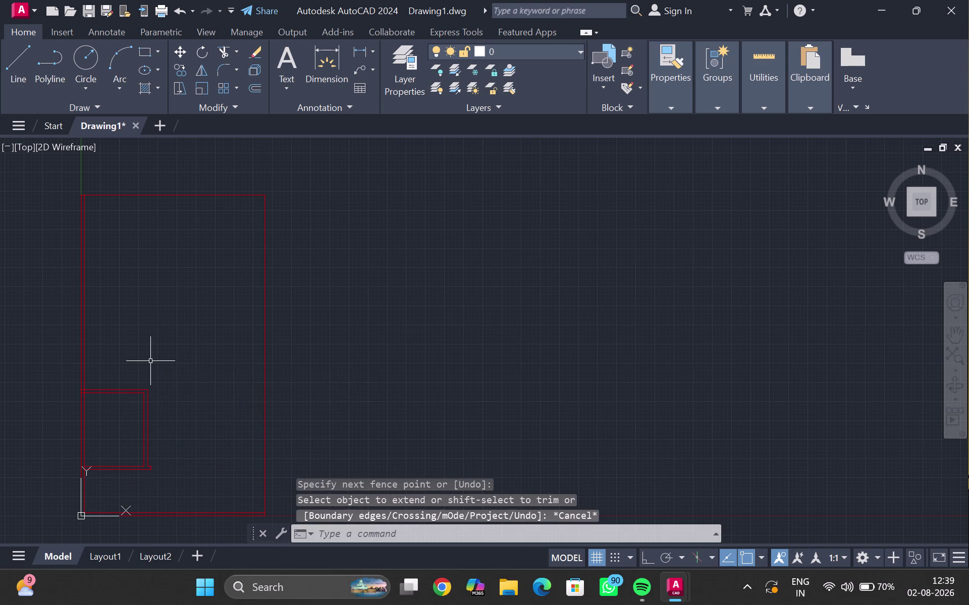
scroll(up, 3)
middle_drag(117, 355, 149, 412)
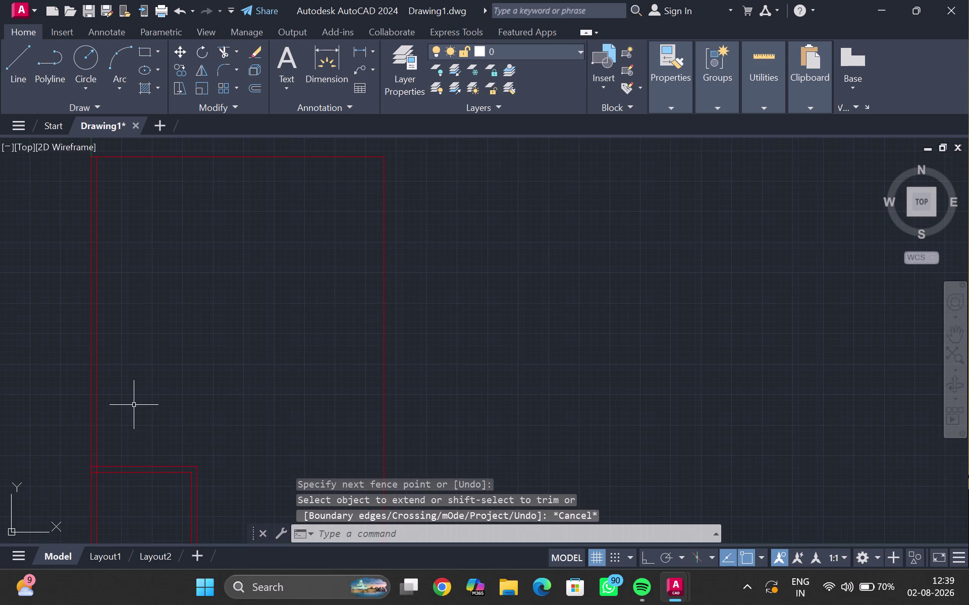
click(96, 439)
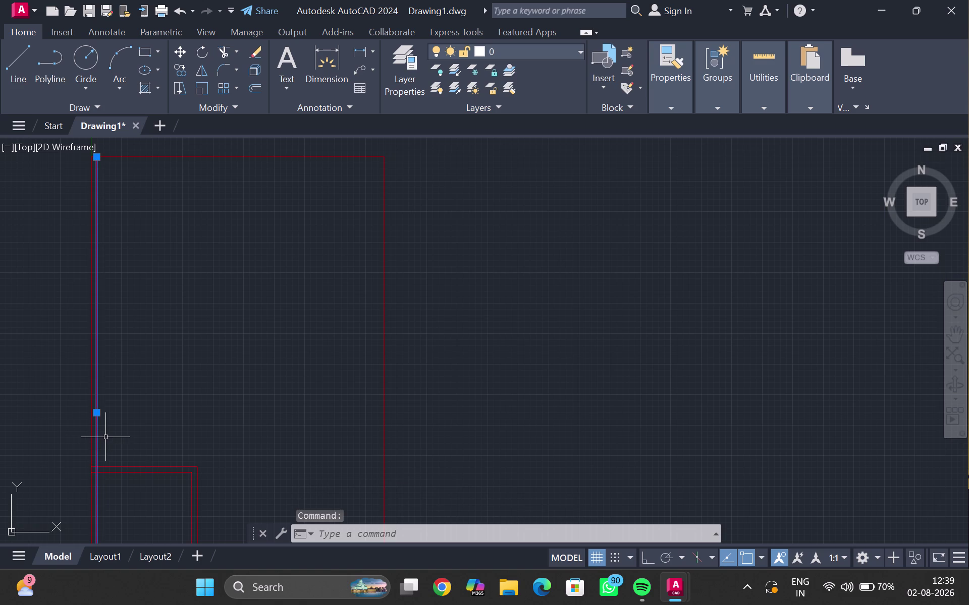
Offset the left outer wall line 3'9" inward to create a new vertical line.
key(o)
key(Return)
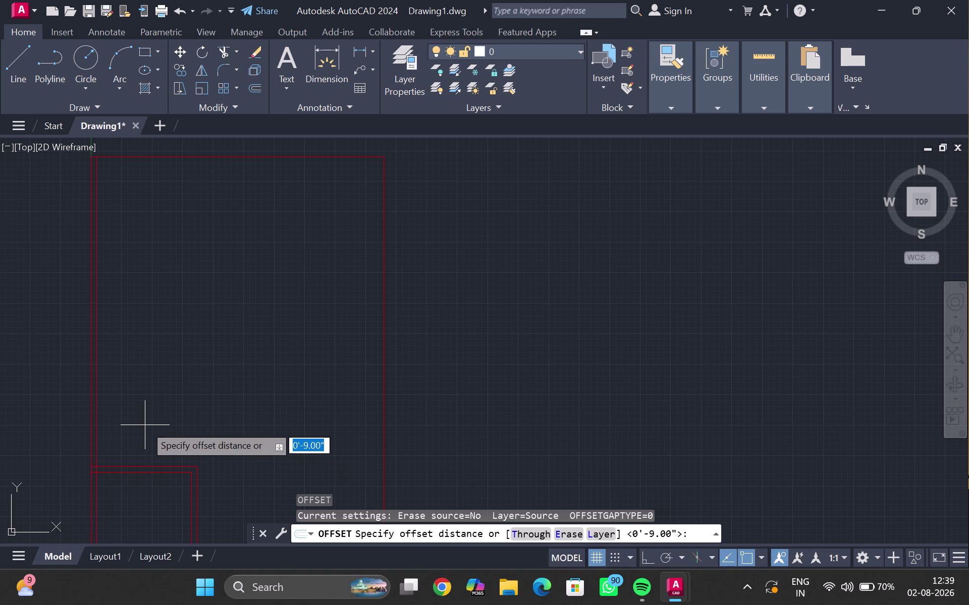
text(3')
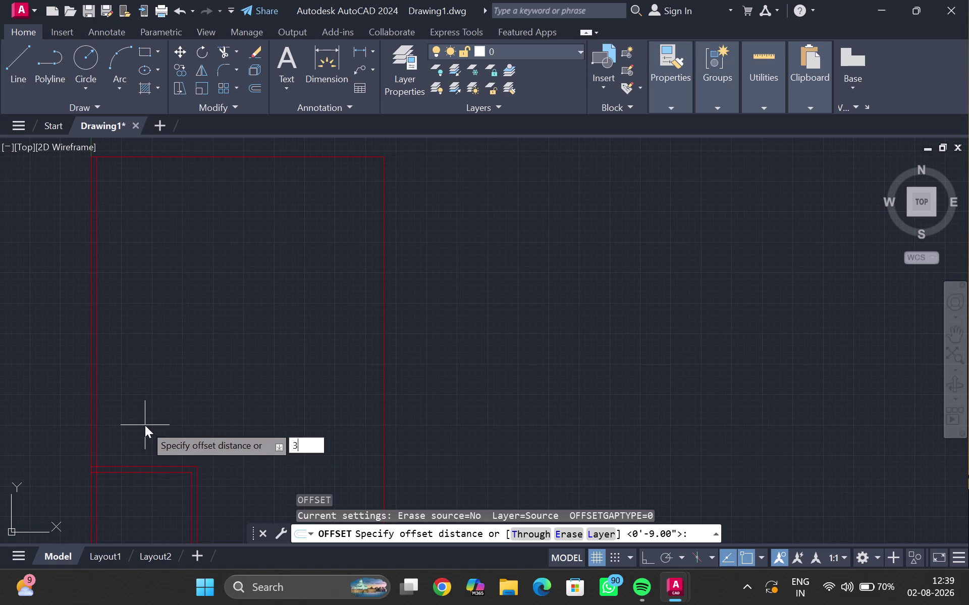
text(9")
key(Return)
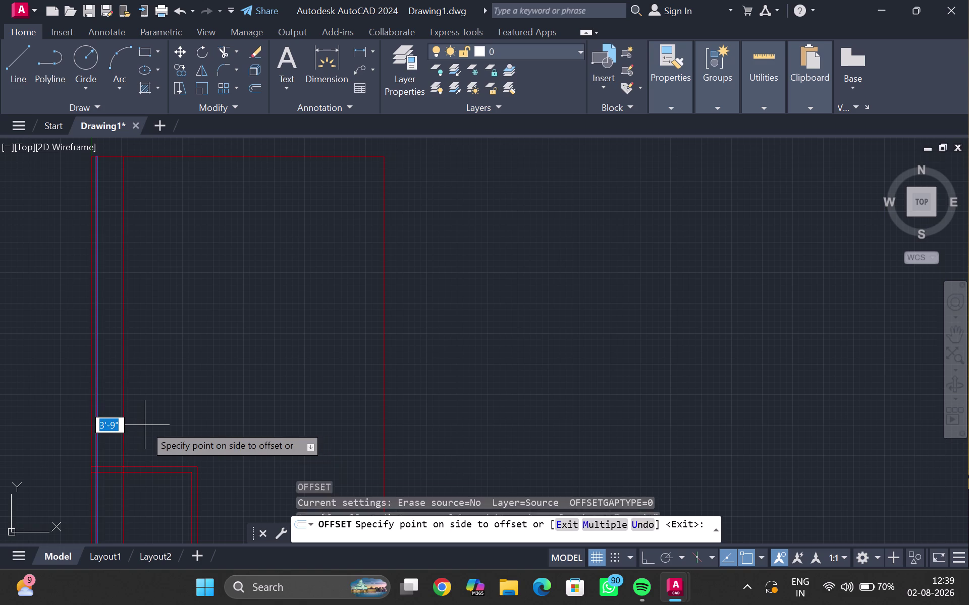
click(173, 418)
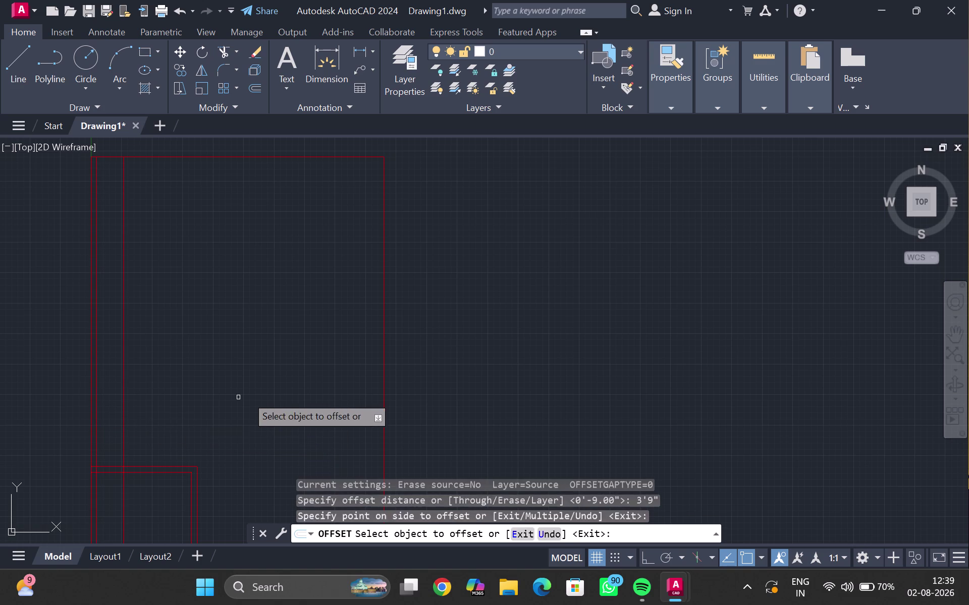
key(Escape)
middle_drag(160, 416, 161, 410)
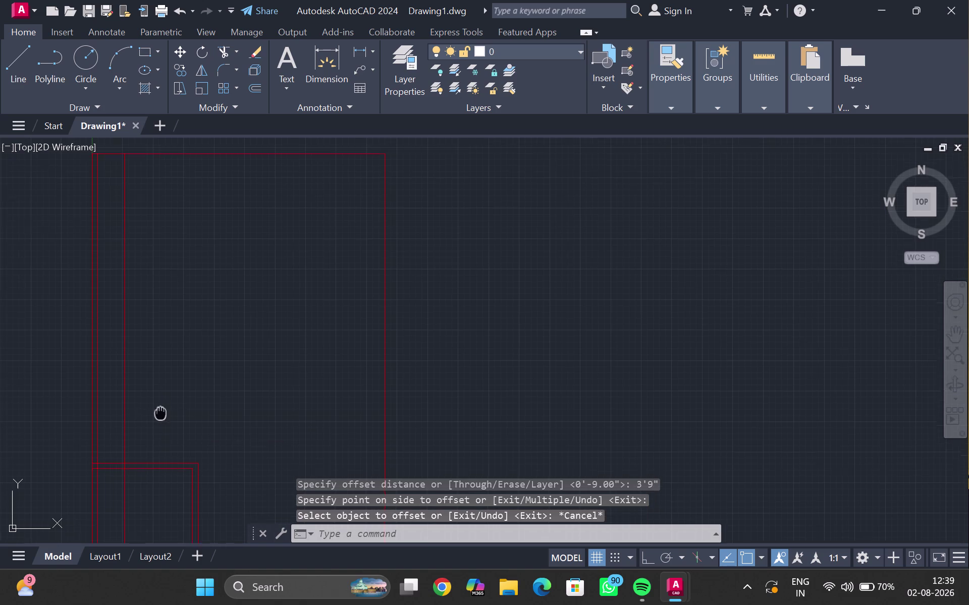
middle_drag(161, 411, 172, 389)
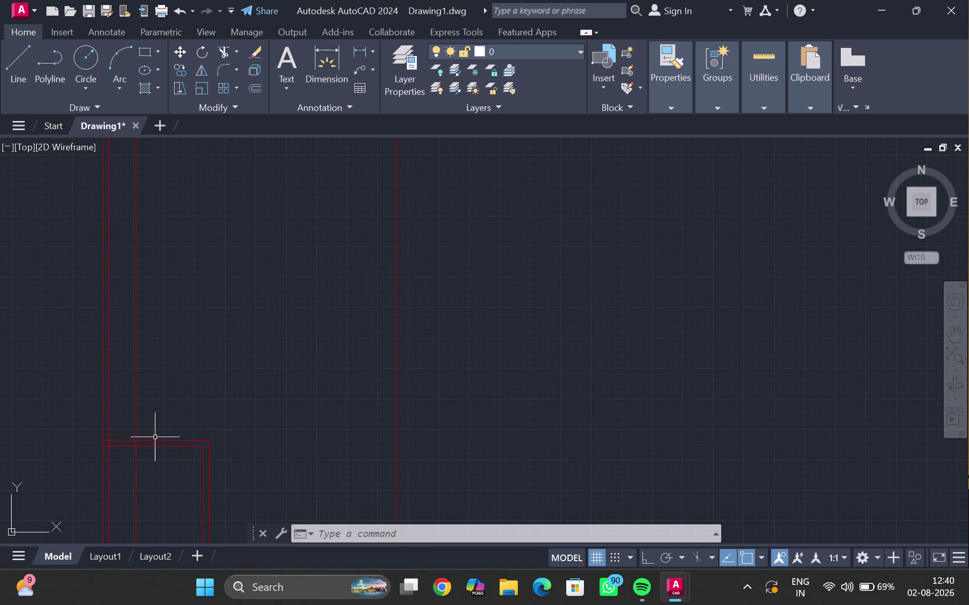
scroll(down, 3)
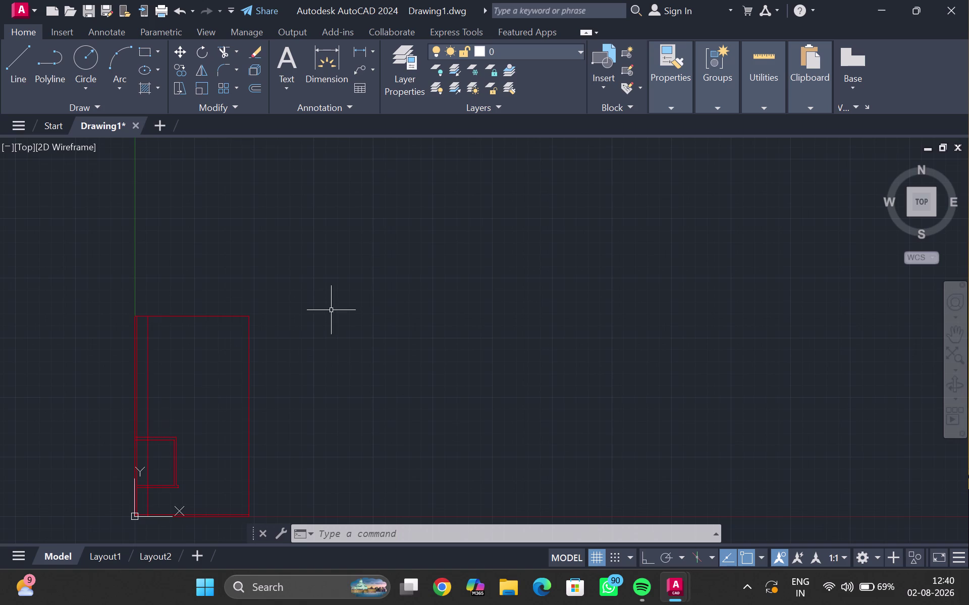
middle_drag(331, 310, 397, 209)
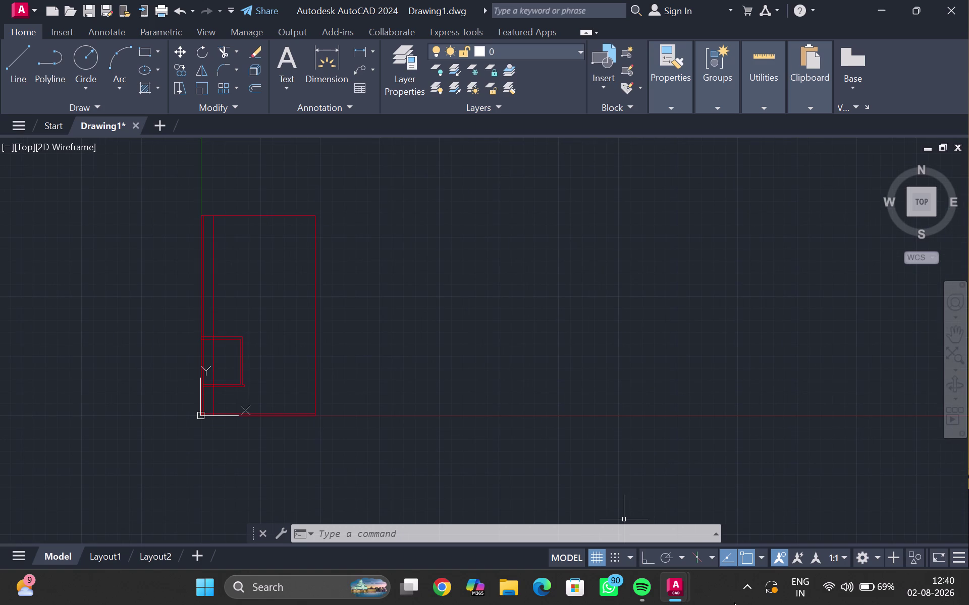
click(744, 596)
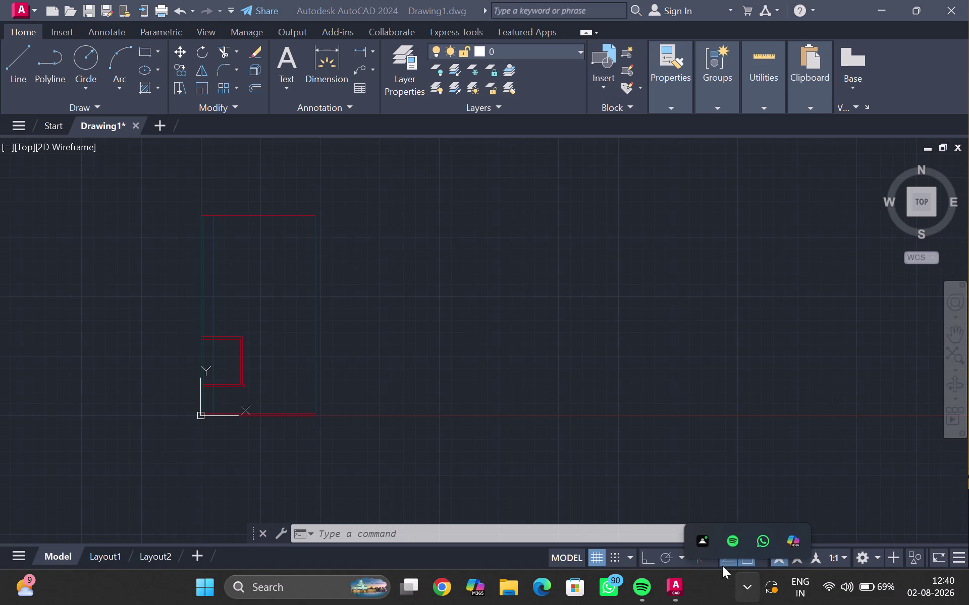